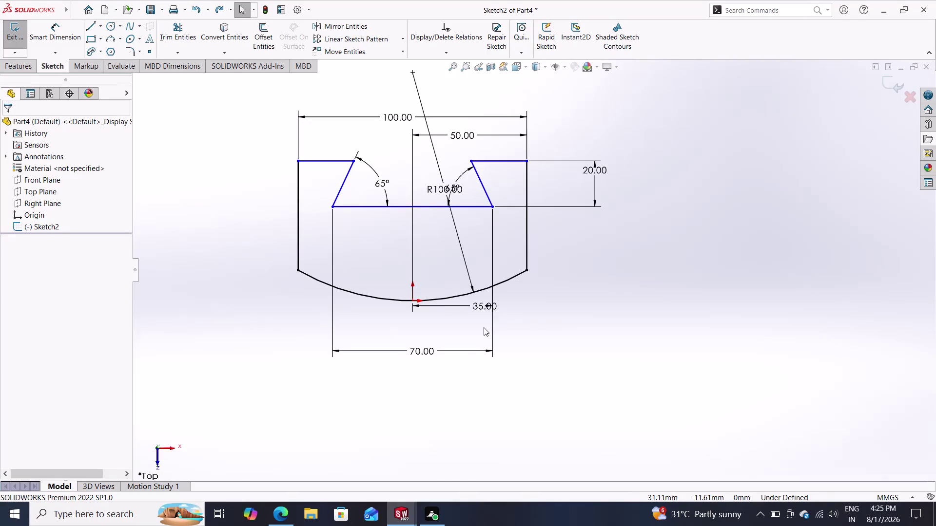
Delete the right and left vertical side lines of the profile.
key(Escape)
key(Escape)
click(528, 226)
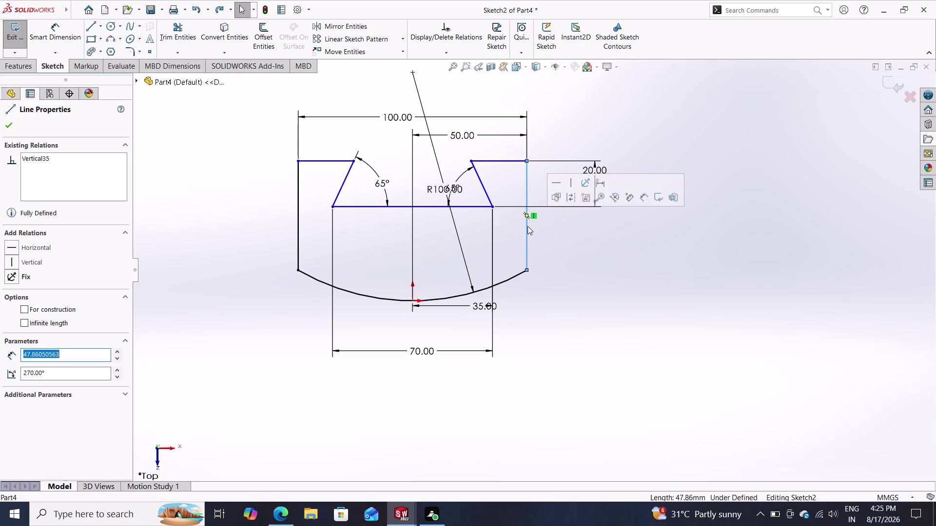
key(Delete)
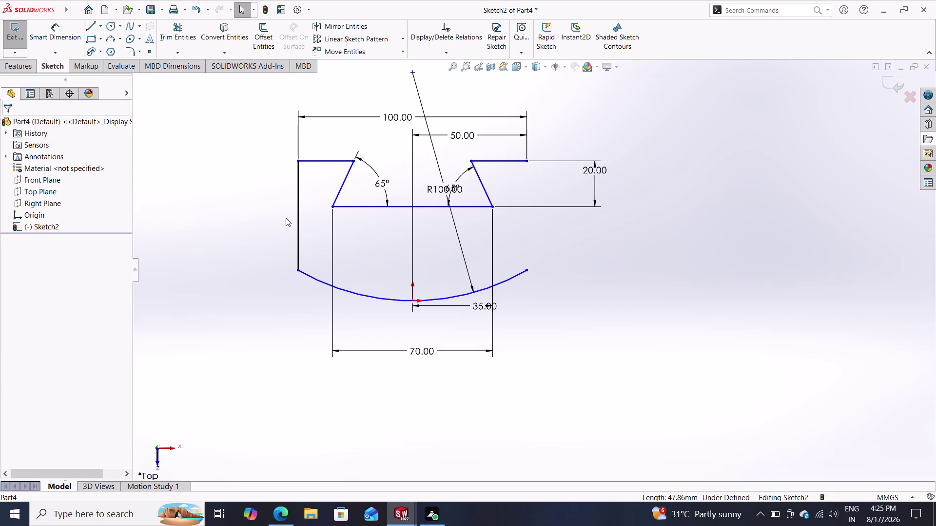
click(297, 224)
key(Delete)
Draw a new shorter vertical left wall down from the top-left corner.
click(92, 26)
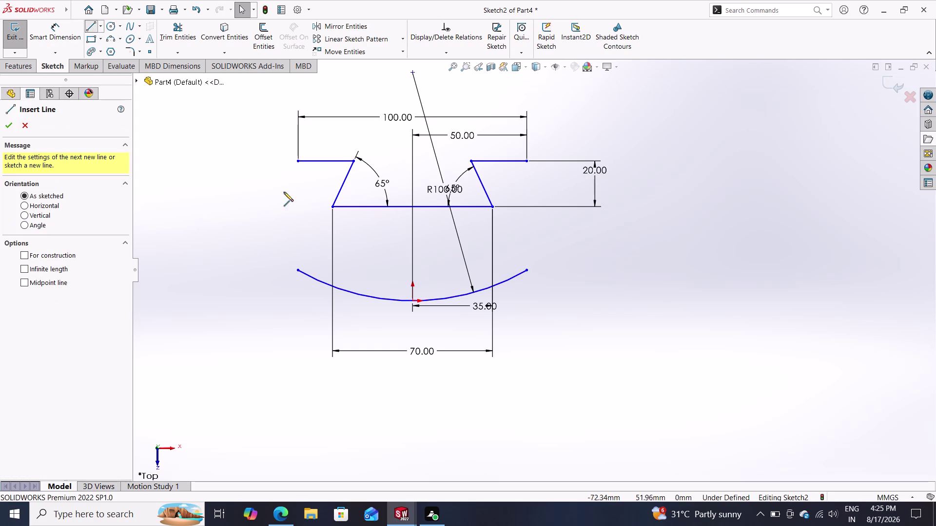
click(298, 162)
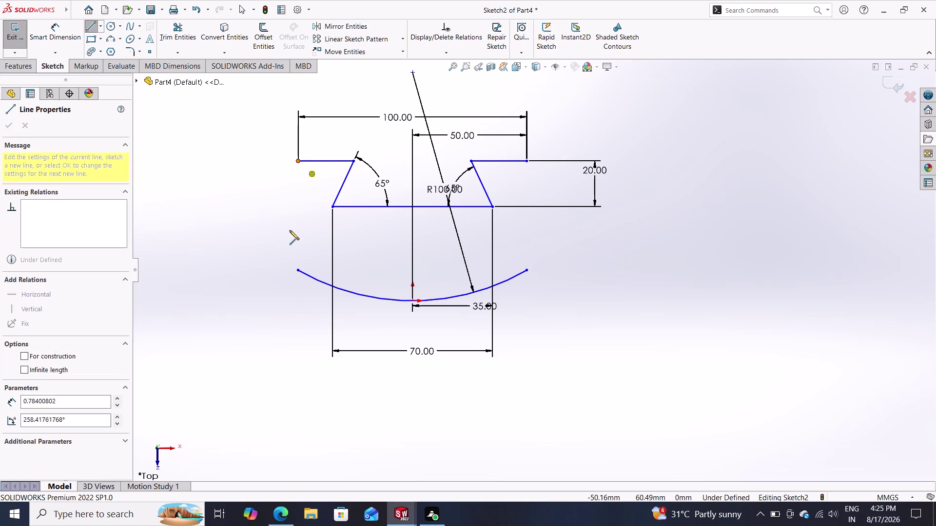
click(297, 233)
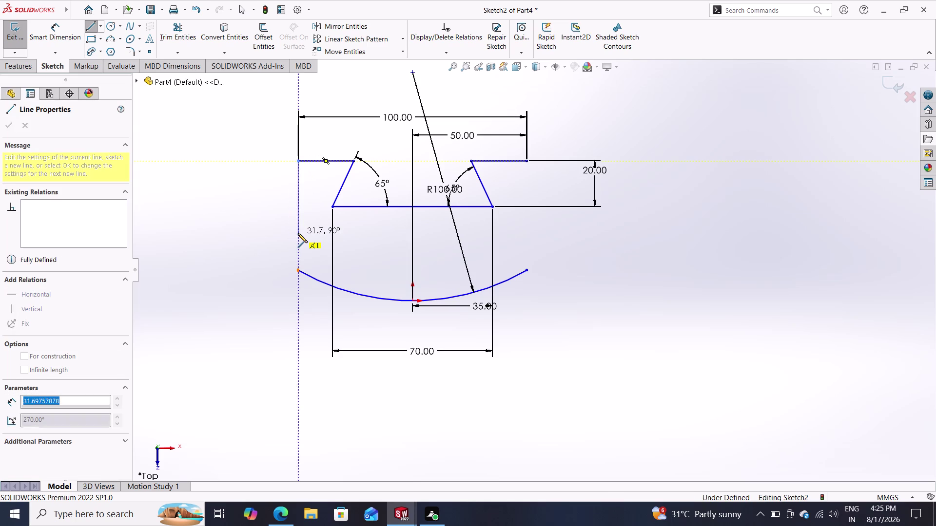
double_click(263, 247)
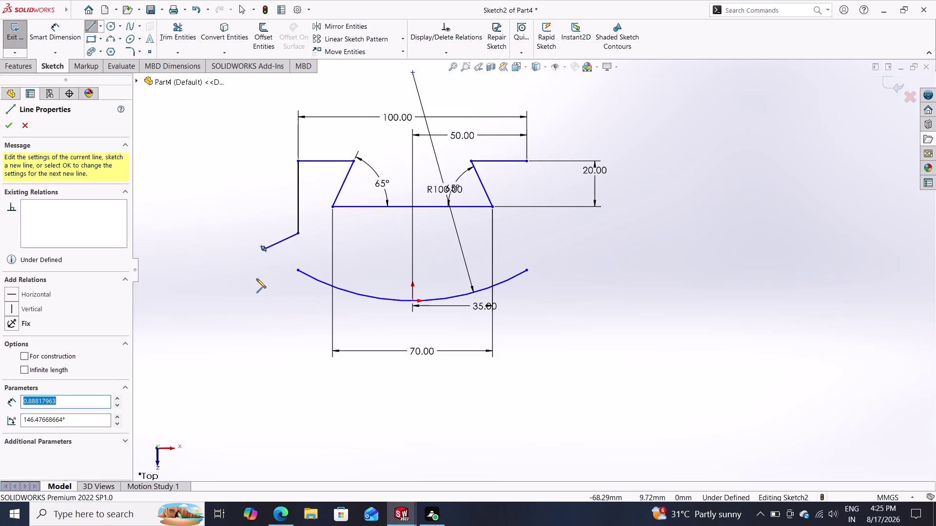
key(Escape)
click(278, 243)
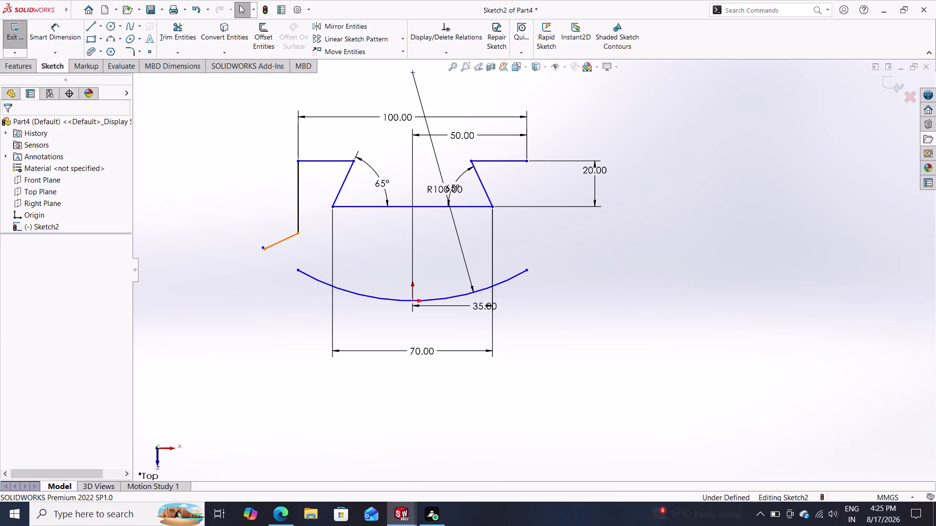
key(Delete)
scroll(down, 3)
scroll(down, 3)
scroll(down, 3)
scroll(up, 3)
scroll(down, 3)
click(364, 256)
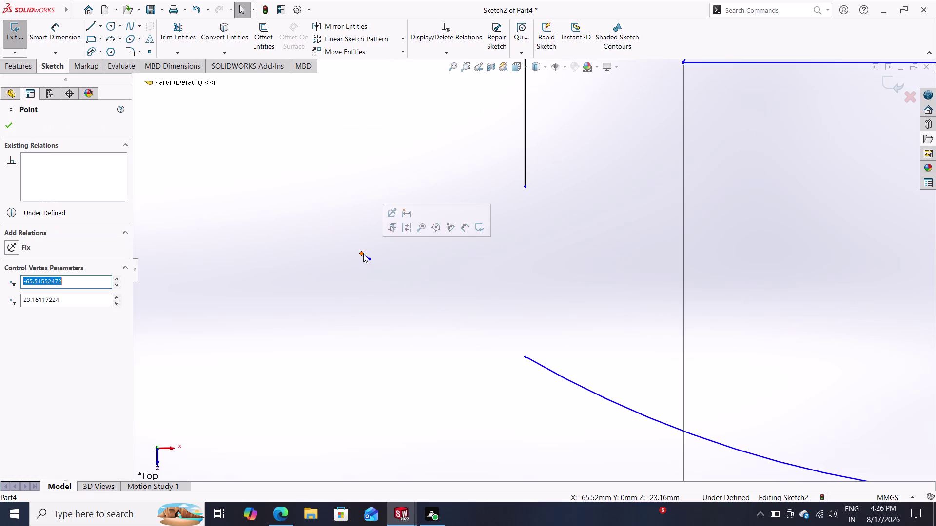
Zoom in, delete the short angled stray segment below the left wall, then zoom back out.
key(Delete)
click(546, 262)
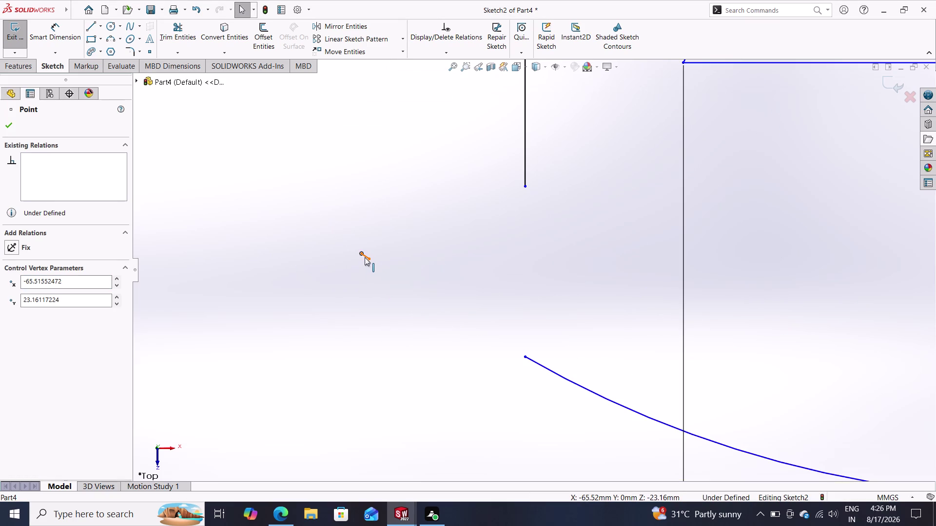
scroll(down, 3)
click(407, 259)
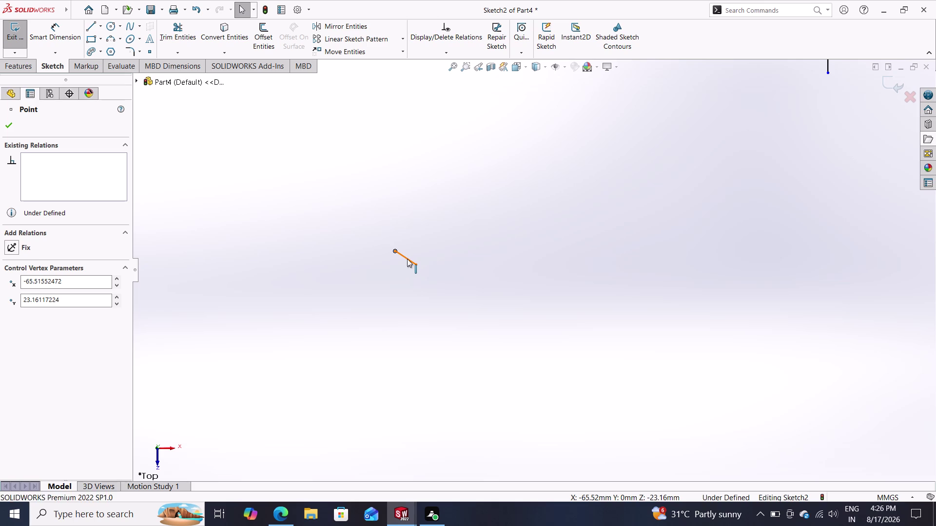
key(Delete)
scroll(up, 3)
scroll(up, 3)
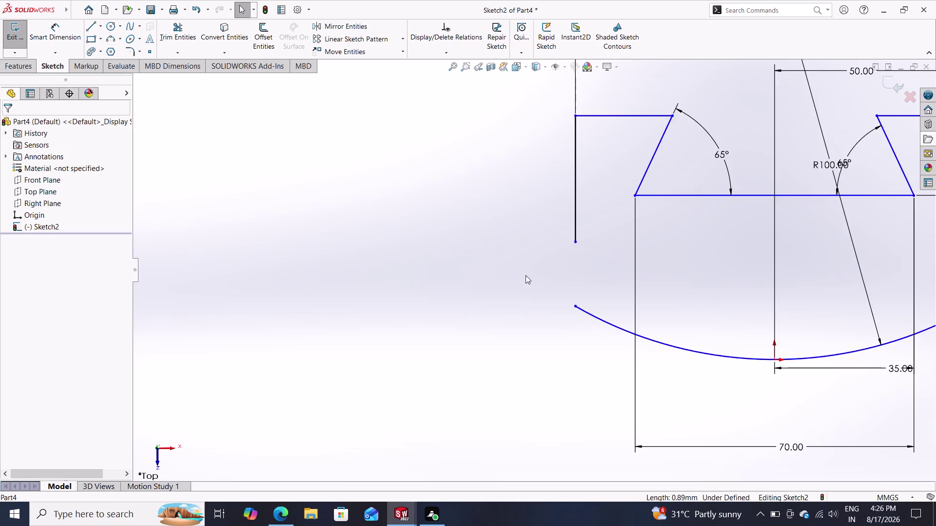
scroll(up, 3)
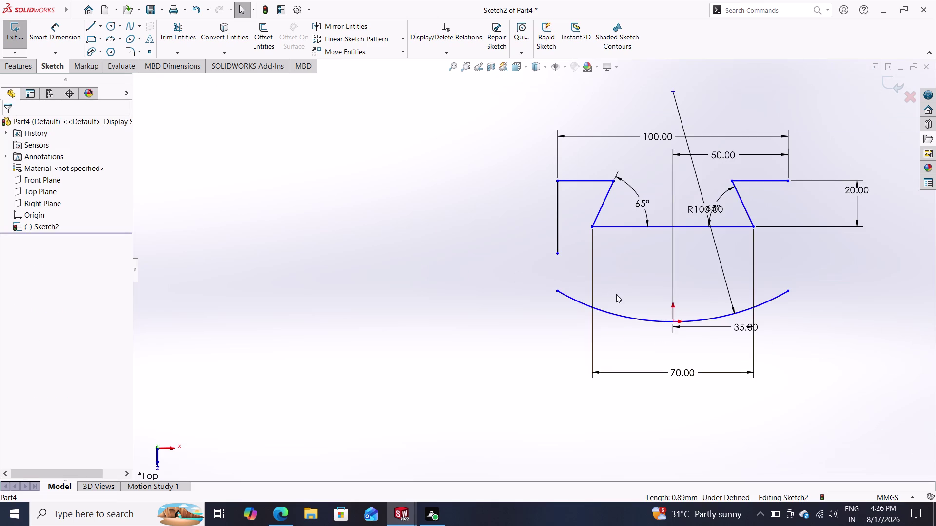
scroll(up, 3)
scroll(up, 3)
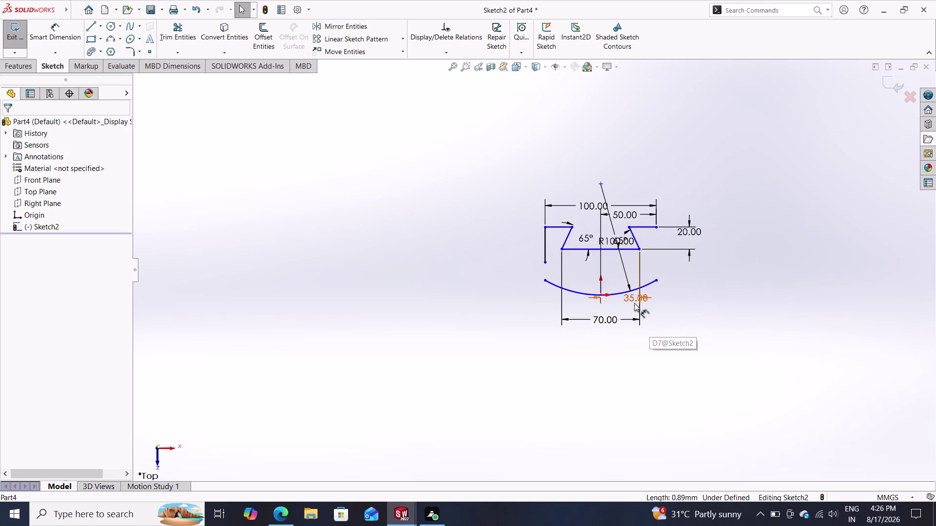
scroll(down, 3)
scroll(up, 3)
scroll(down, 3)
scroll(down, 3)
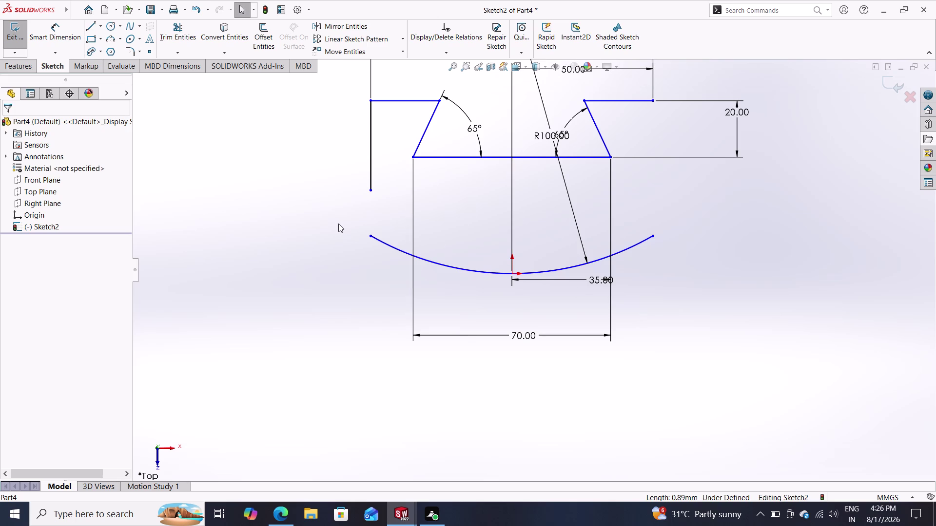
Delete the newly drawn short left wall line.
click(89, 25)
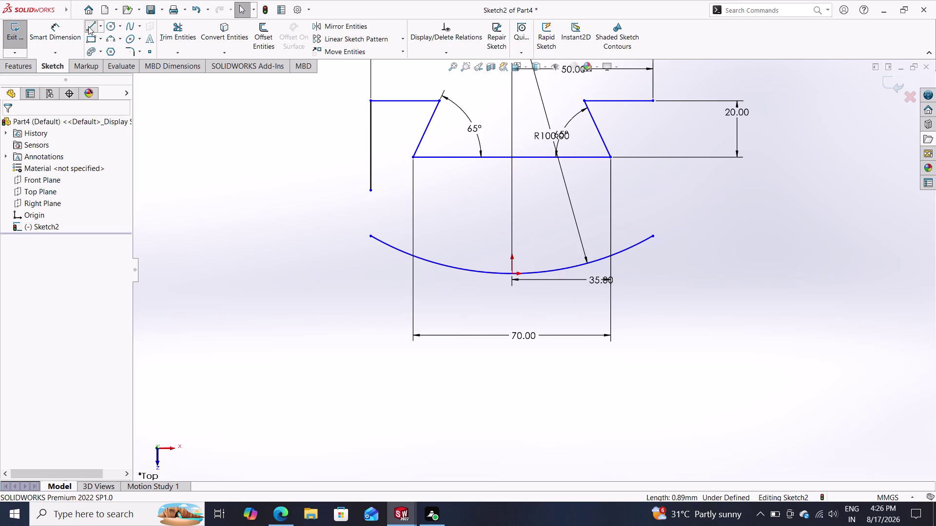
click(608, 156)
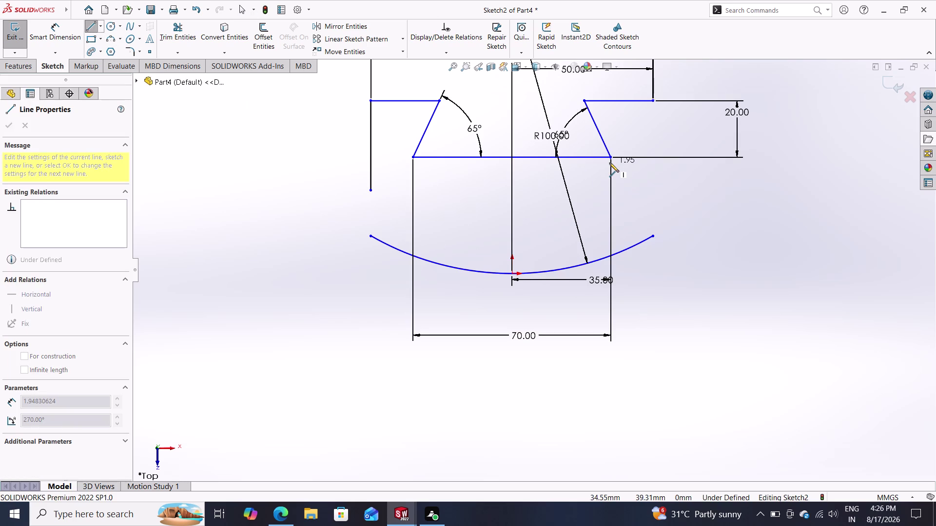
key(Escape)
key(Escape)
click(374, 144)
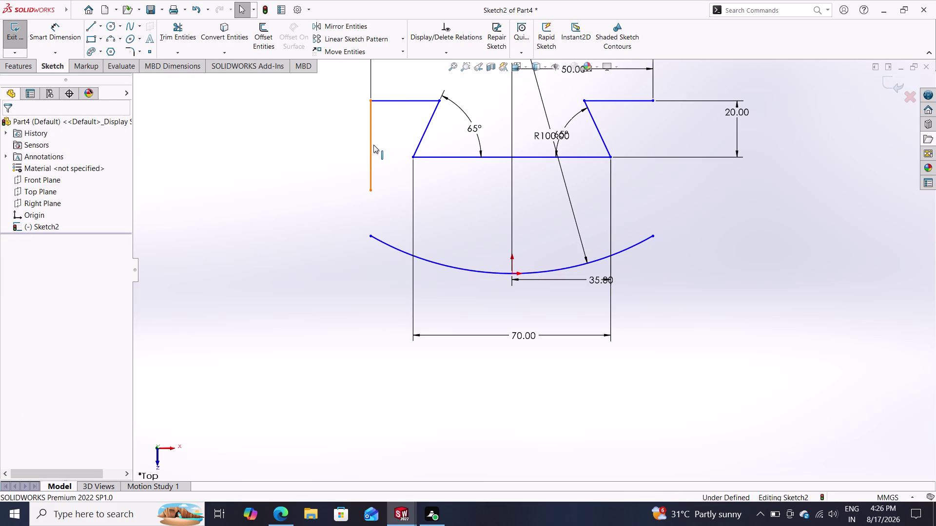
key(Delete)
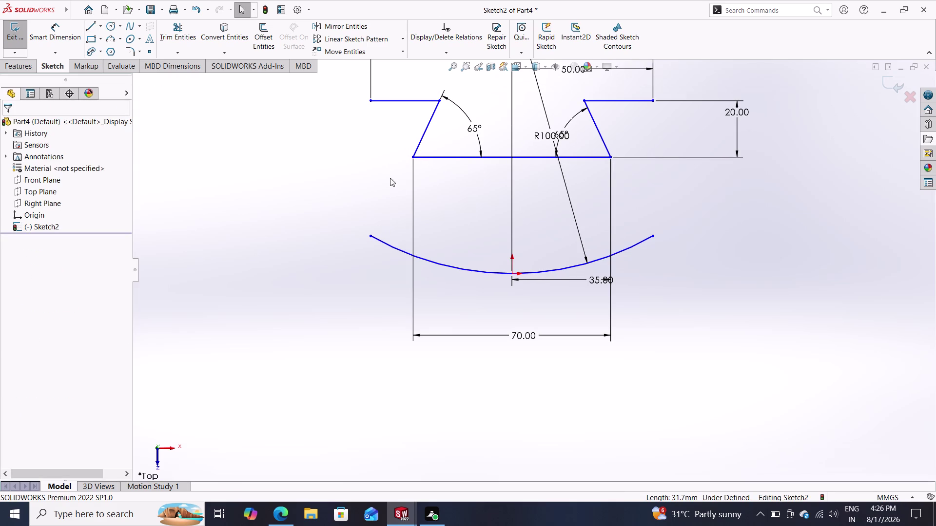
Drag the arc's left end to the slot corner, then delete the R100 arc and its dimensions.
drag(368, 235, 403, 197)
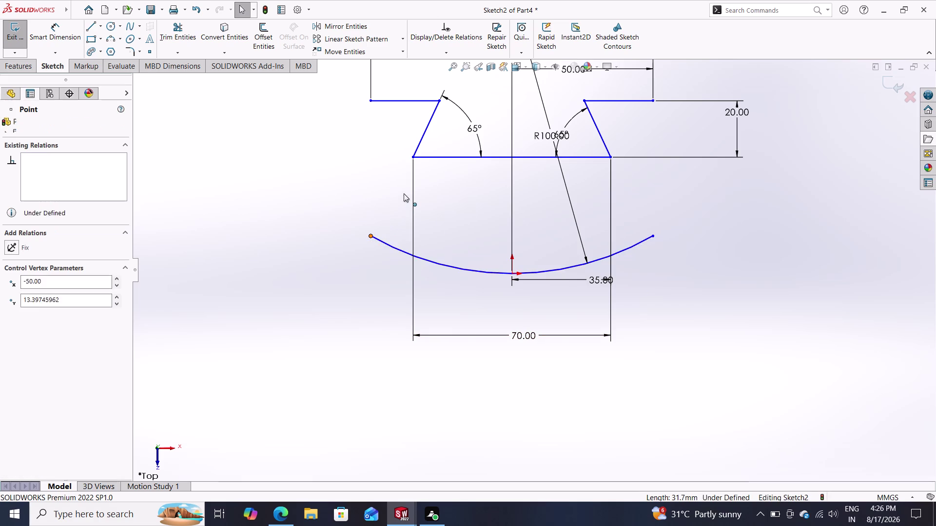
drag(402, 197, 412, 159)
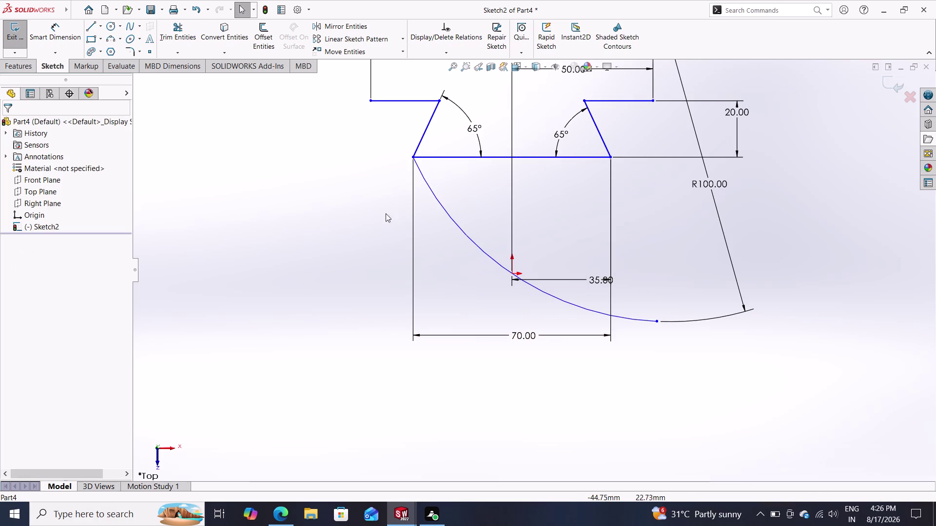
key(Escape)
key(Escape)
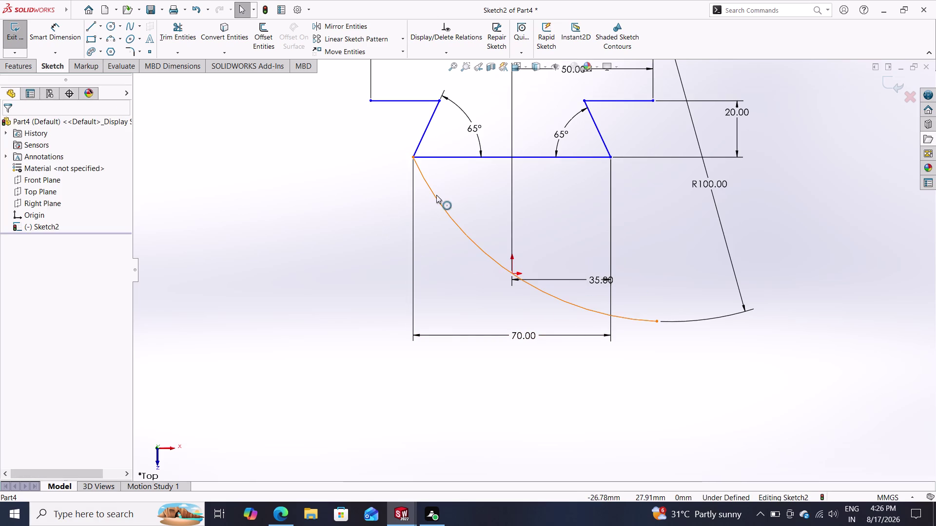
click(436, 195)
key(Delete)
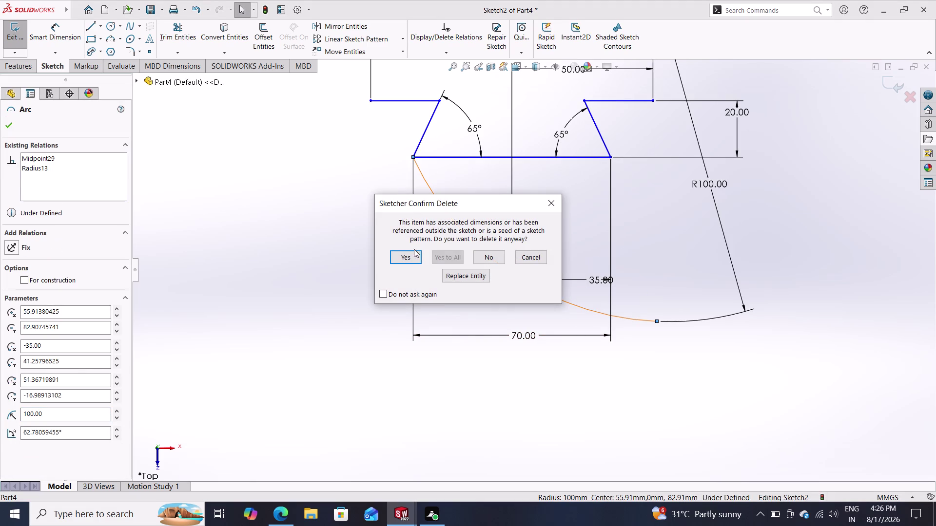
click(408, 256)
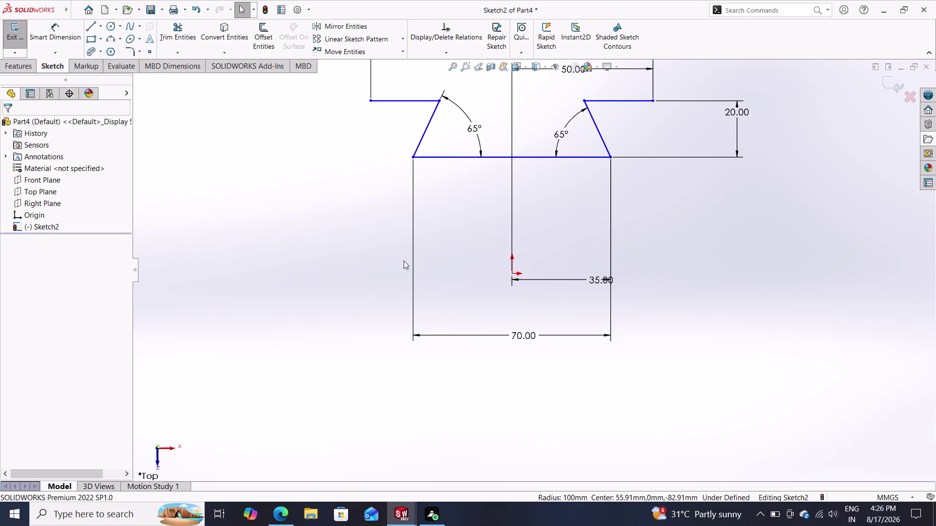
click(109, 43)
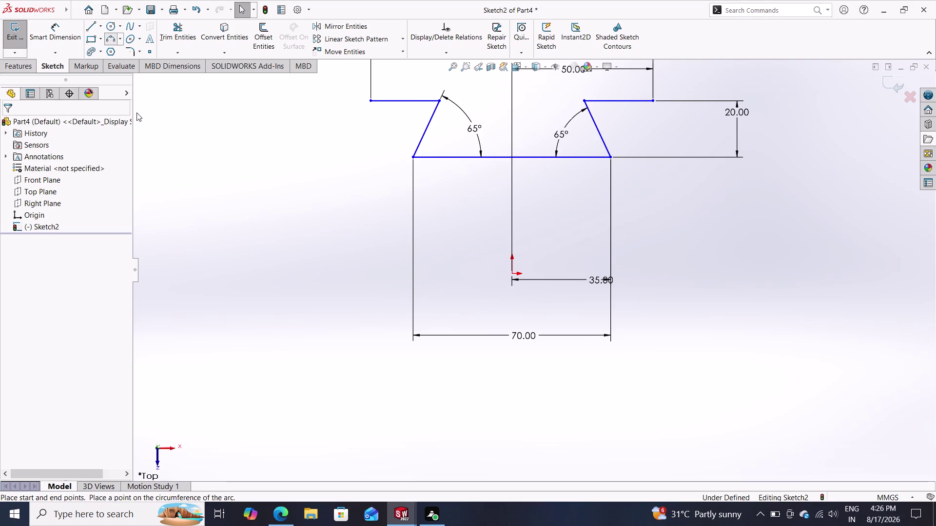
Draw a three-point arc between the slot's bottom-left and bottom-right corners.
click(414, 158)
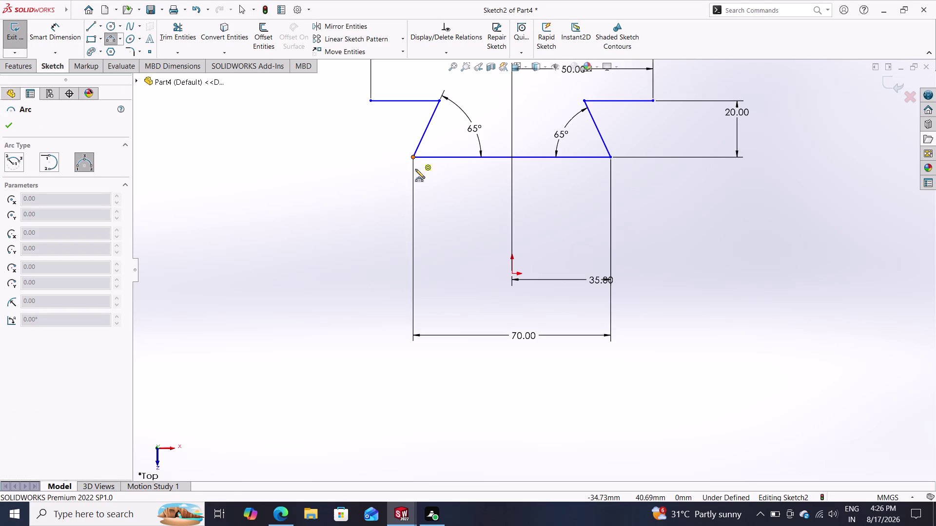
click(610, 158)
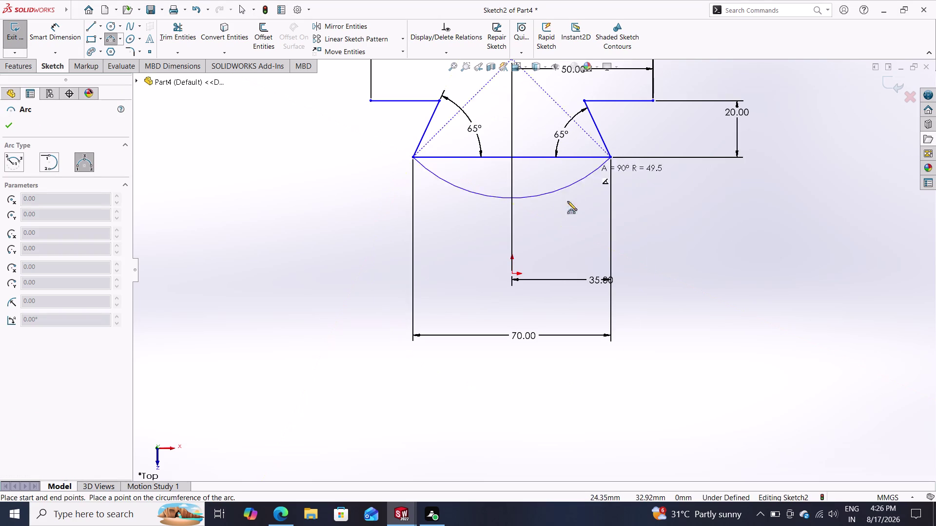
click(542, 252)
key(Escape)
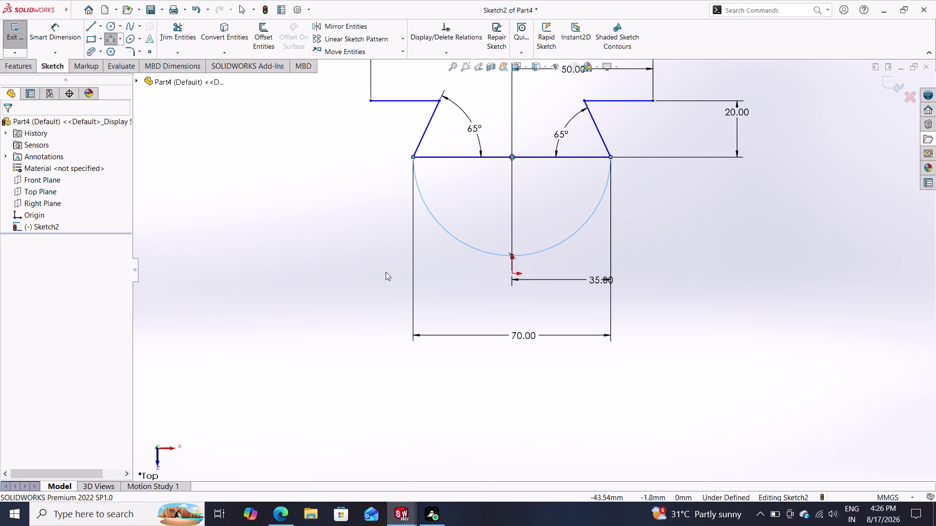
click(61, 28)
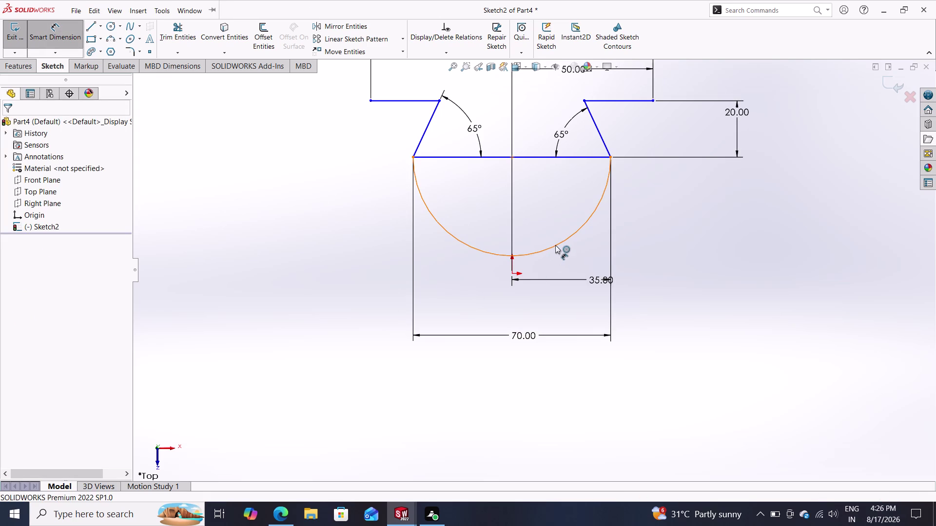
Dimension the new arc's radius to 100 mm.
double_click(555, 245)
double_click(524, 197)
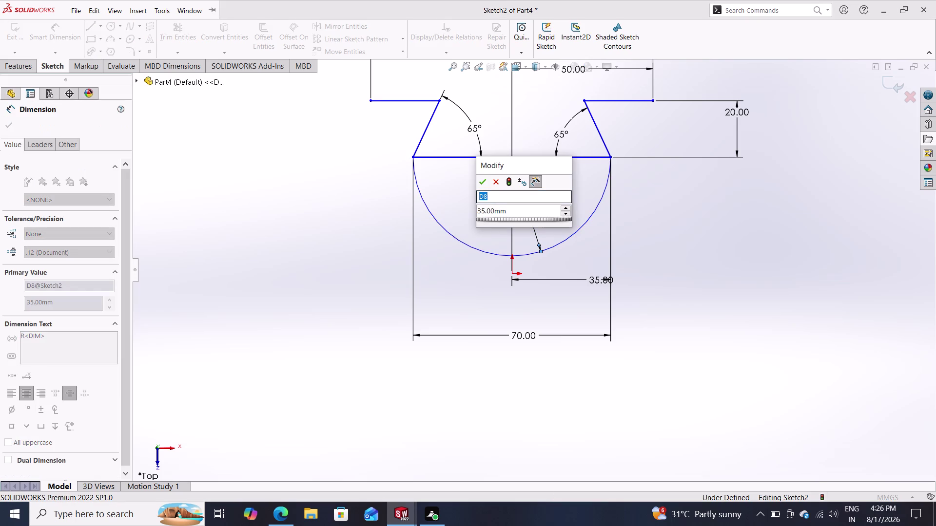
text(1)
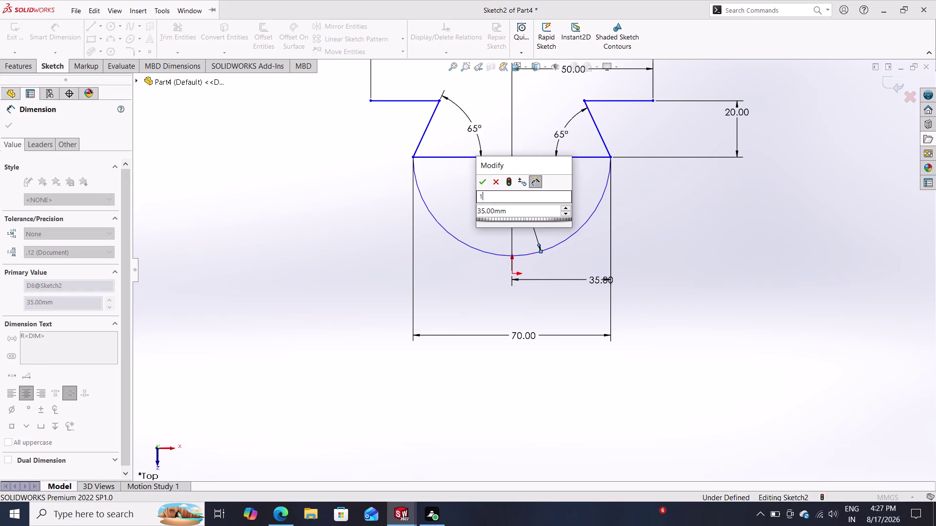
text(00)
key(Return)
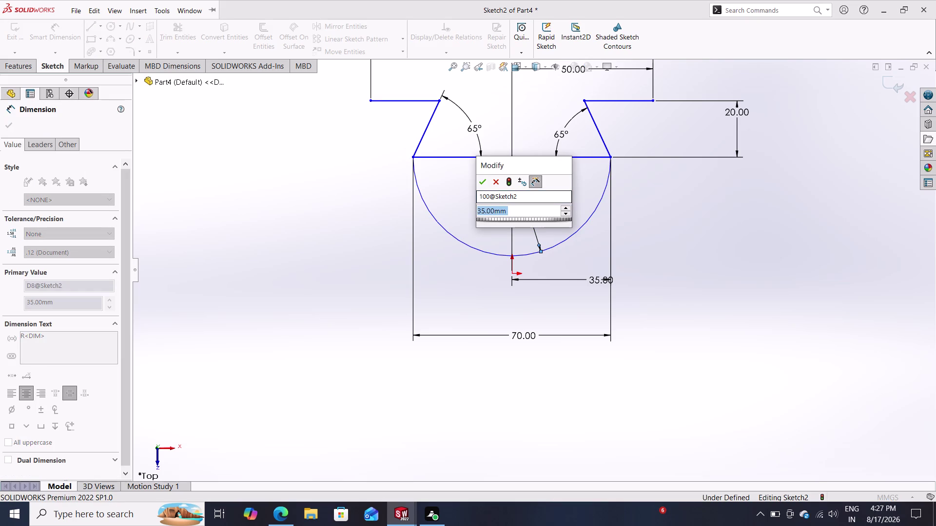
text(100)
key(Return)
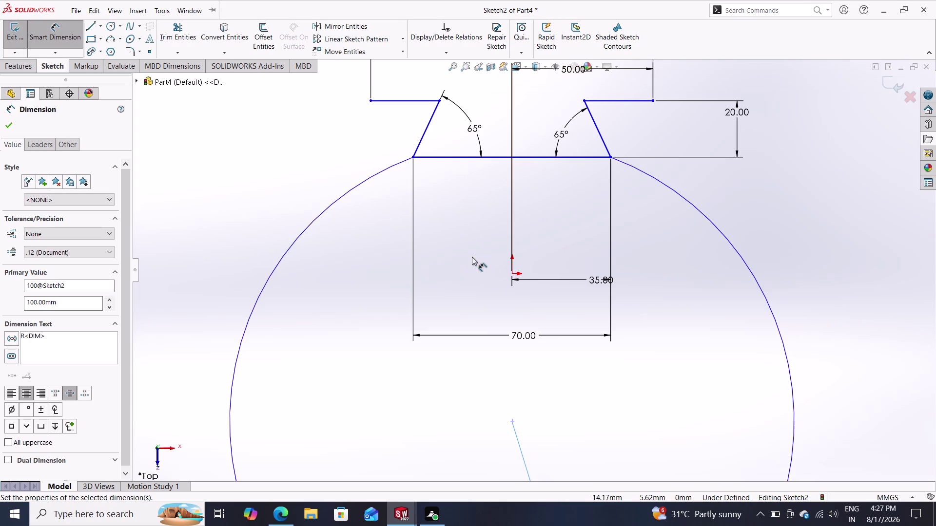
Zoom out to view the profile and exit the dimensioning command.
scroll(down, 3)
scroll(up, 3)
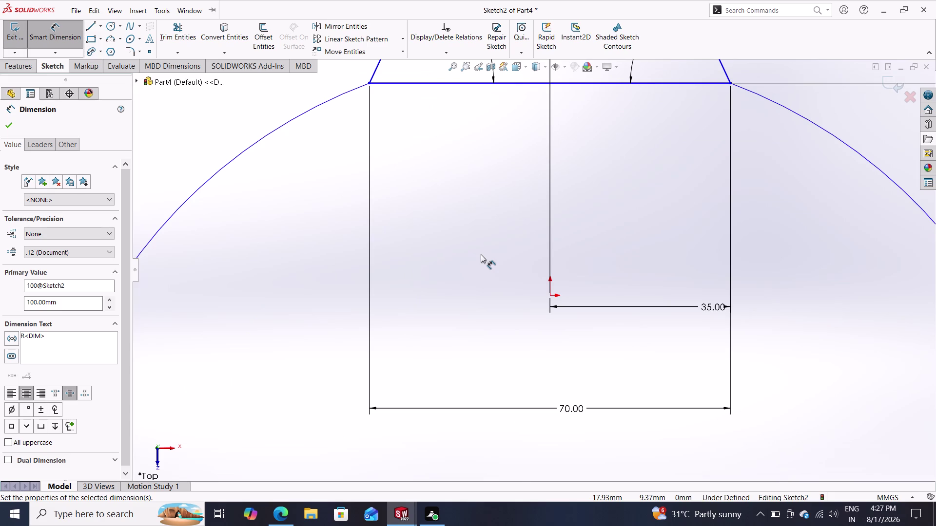
scroll(up, 3)
scroll(down, 3)
scroll(up, 3)
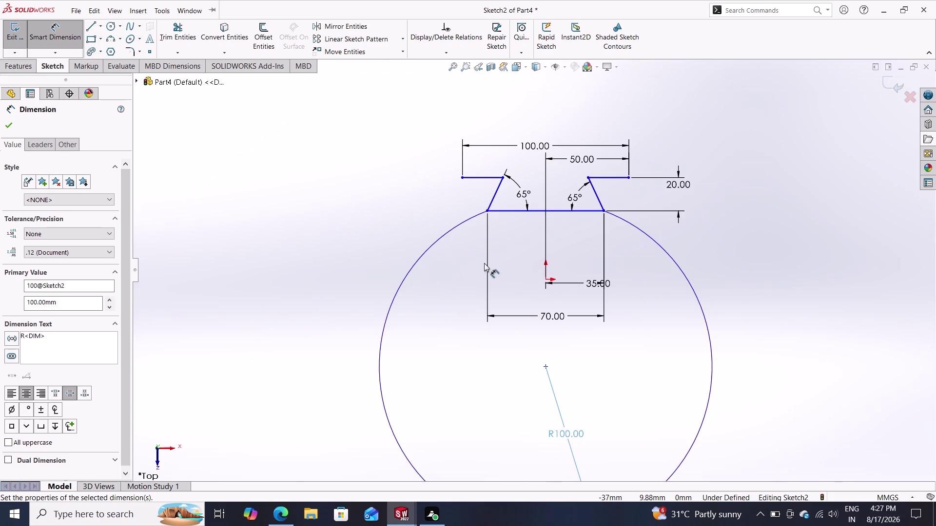
scroll(up, 3)
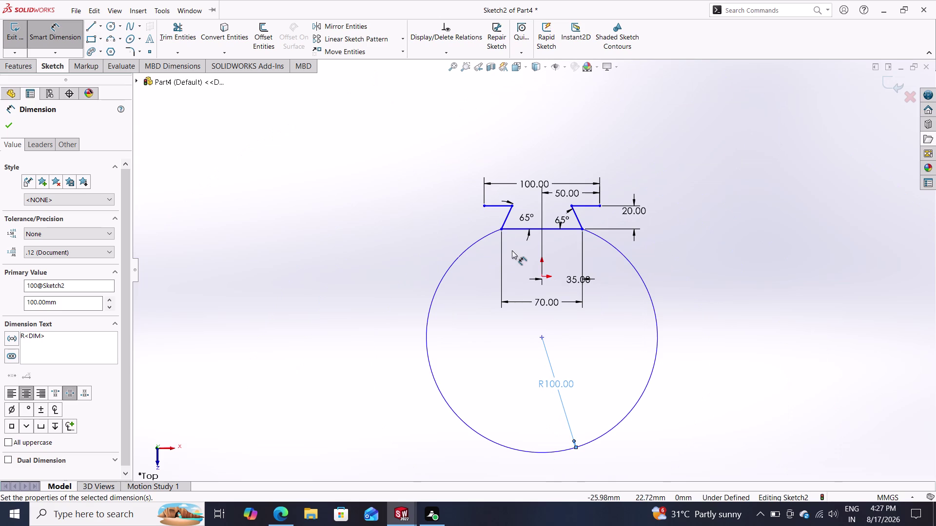
key(Escape)
key(Escape)
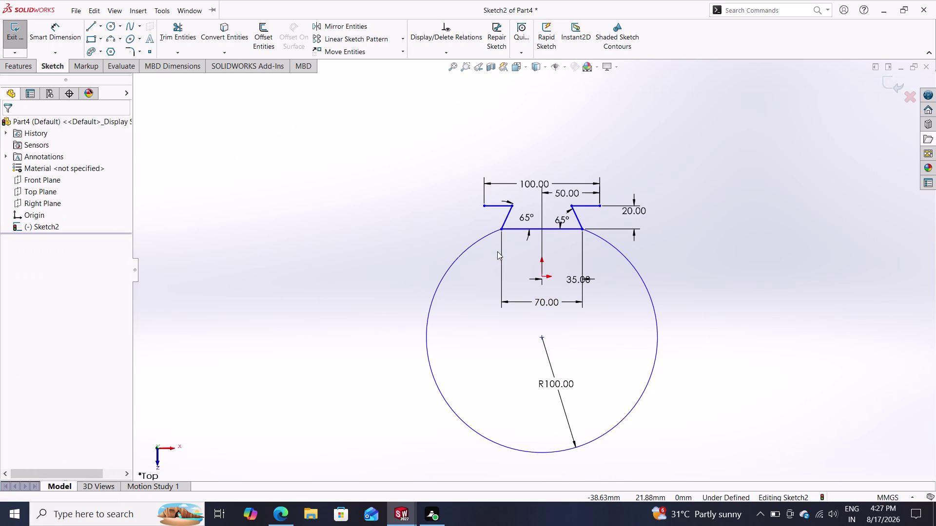
key(Escape)
key(Escape)
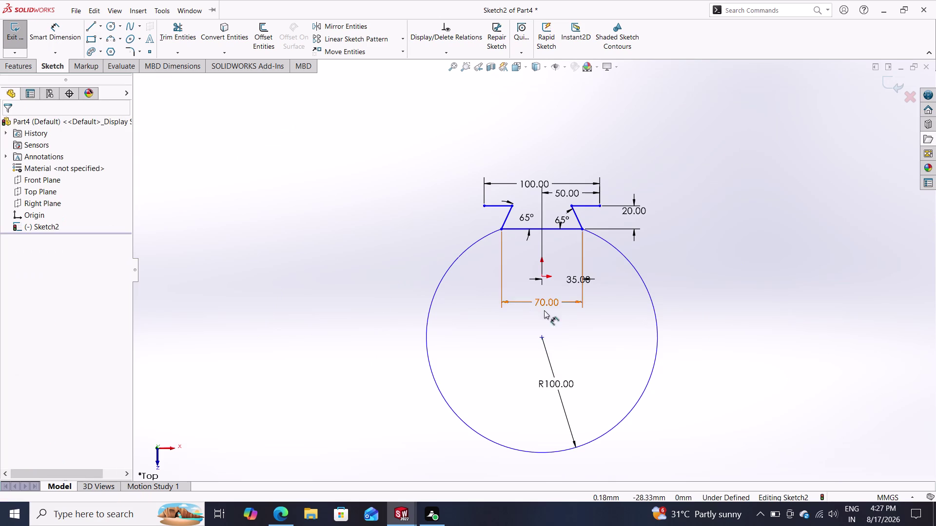
Delete the oversized R100 arc and confirm removing its radius dimension.
click(628, 259)
key(Delete)
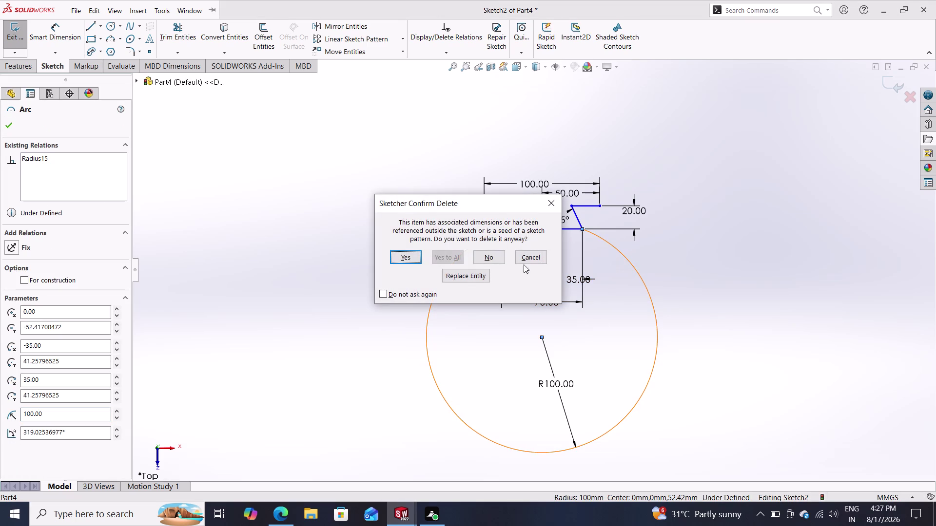
click(402, 257)
scroll(down, 3)
scroll(down, 3)
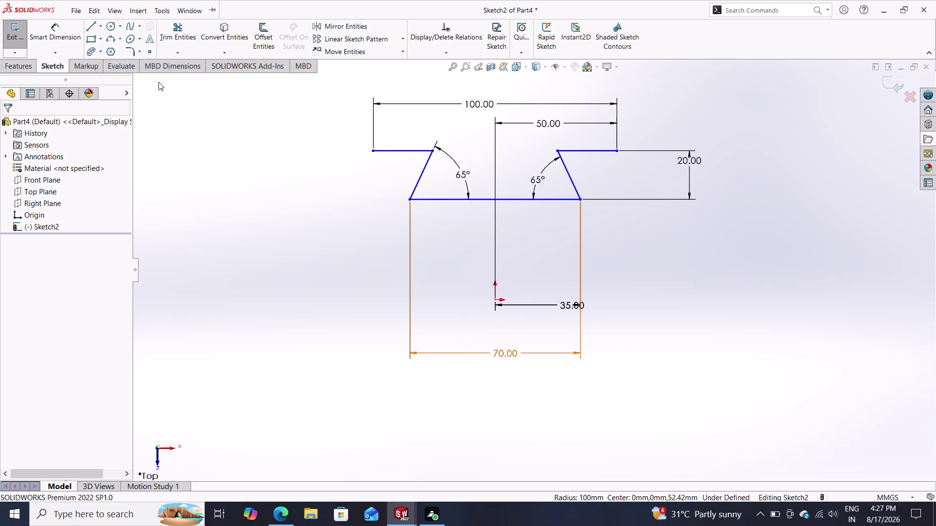
click(47, 66)
click(48, 65)
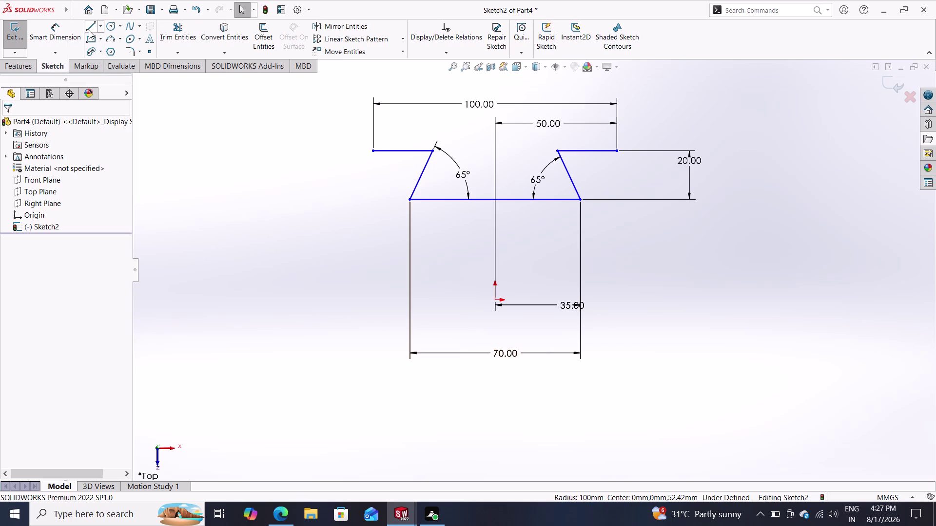
Draw 20 mm vertical lines down from the left and right outer top ends.
click(88, 30)
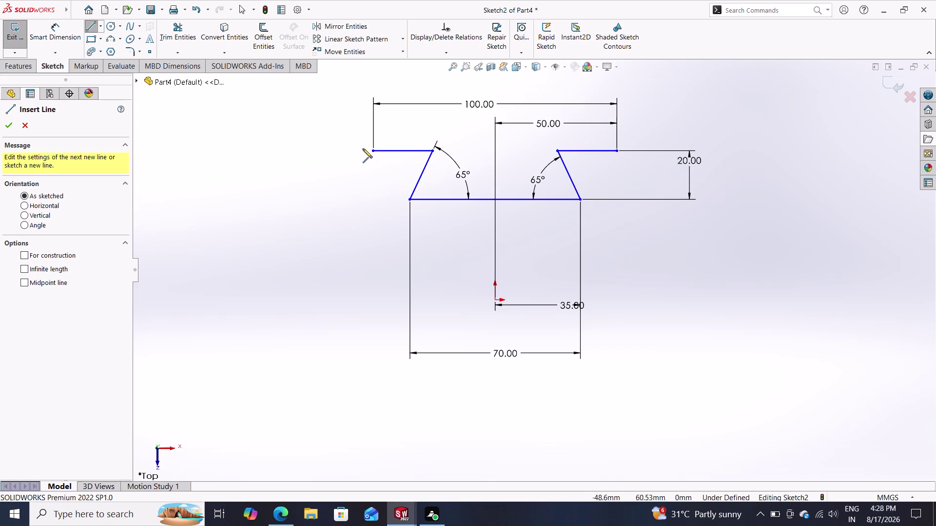
click(374, 151)
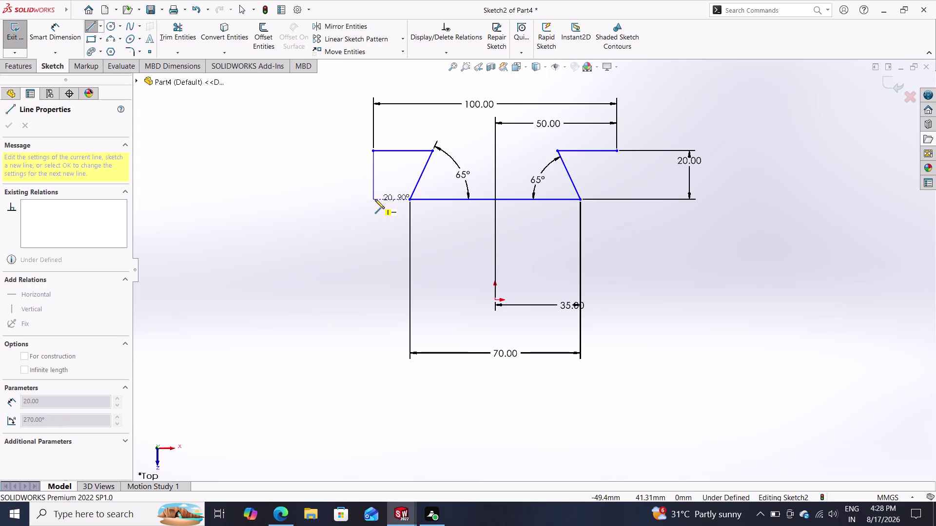
click(374, 200)
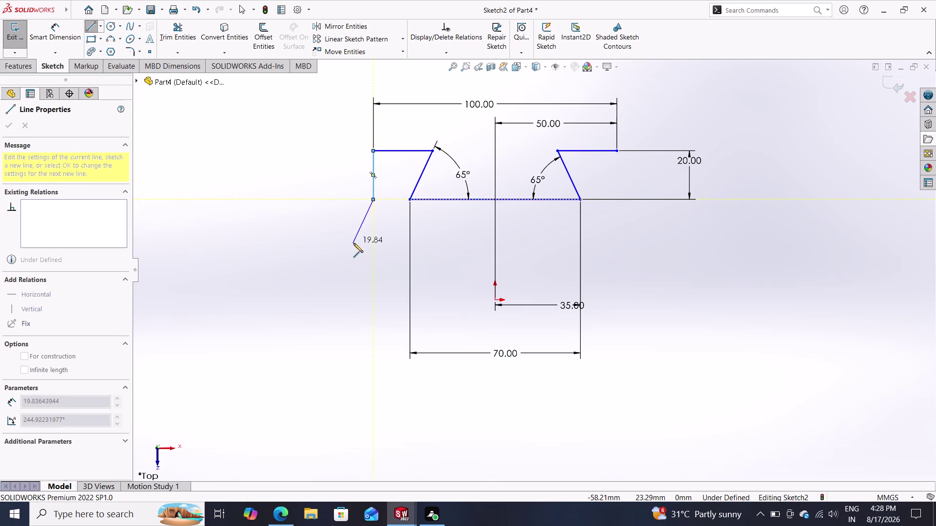
key(Escape)
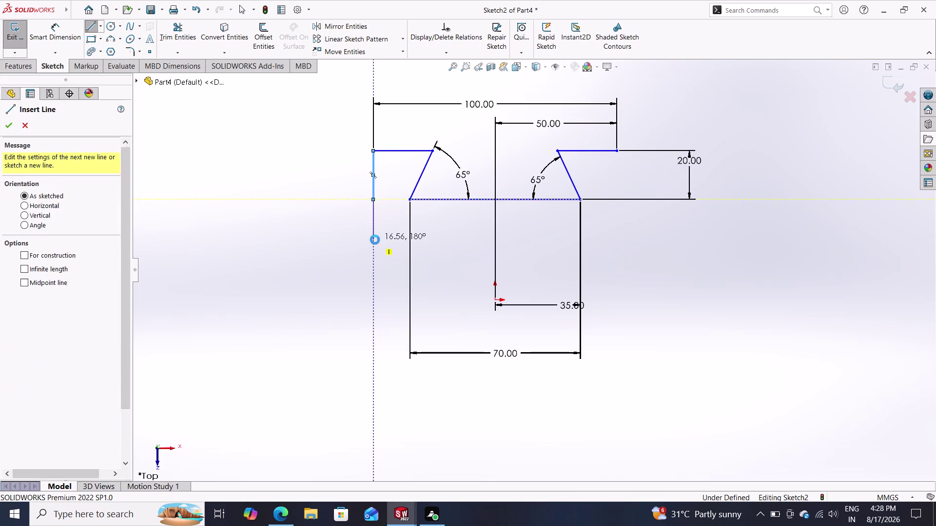
click(93, 26)
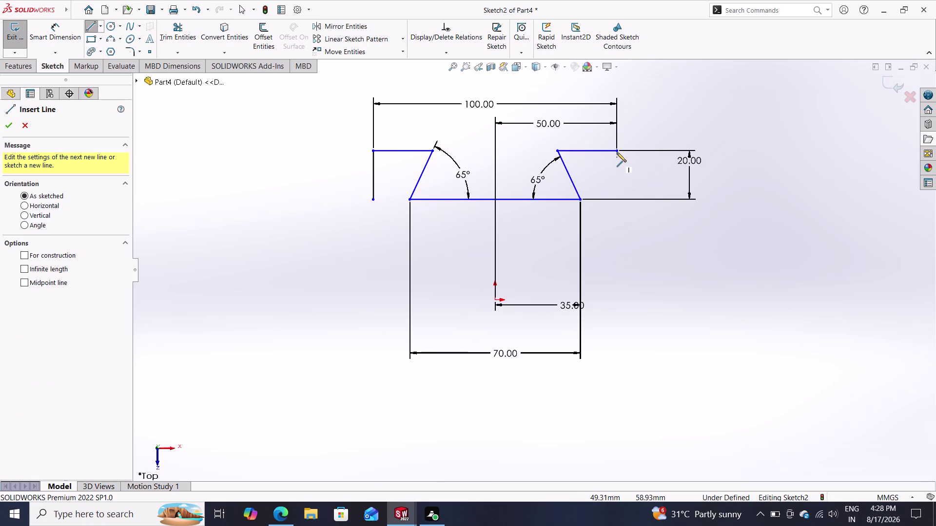
click(616, 153)
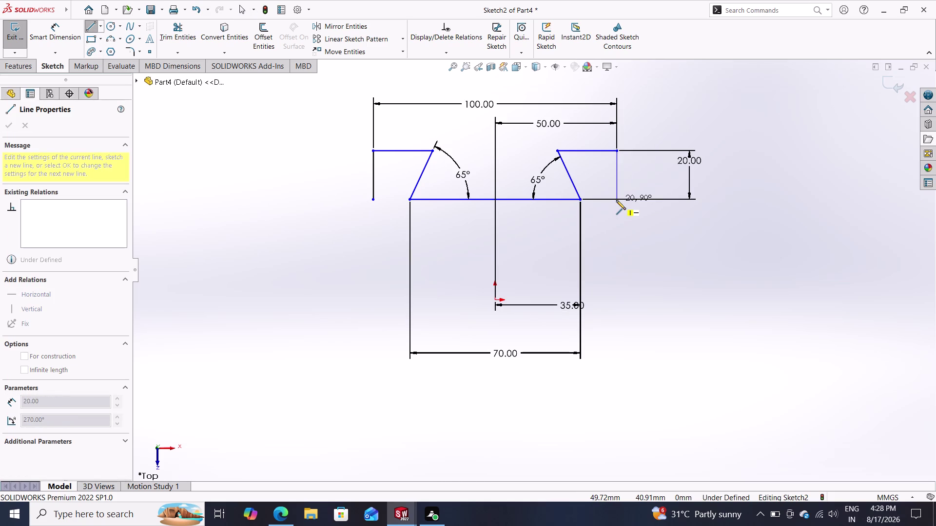
click(616, 200)
key(Escape)
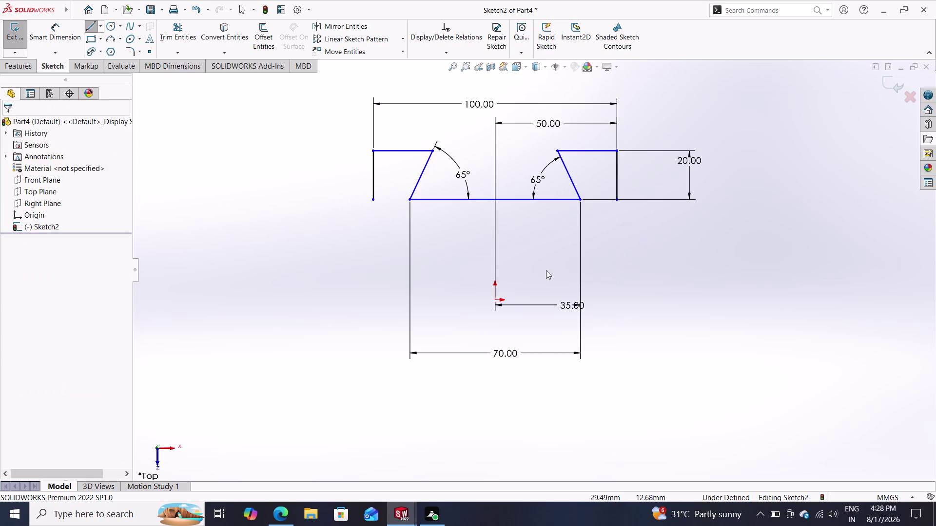
click(106, 39)
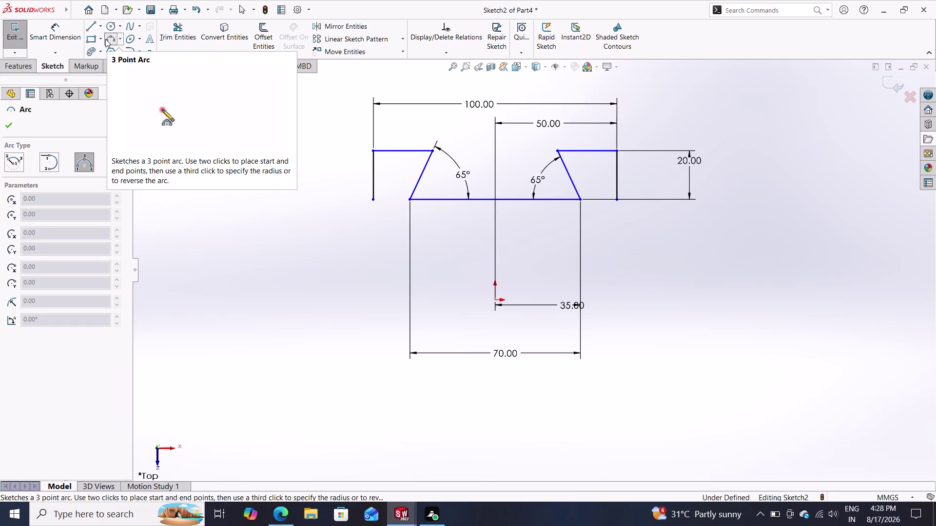
Draw a 100 mm radius three-point arc between the two bottom line ends.
click(373, 200)
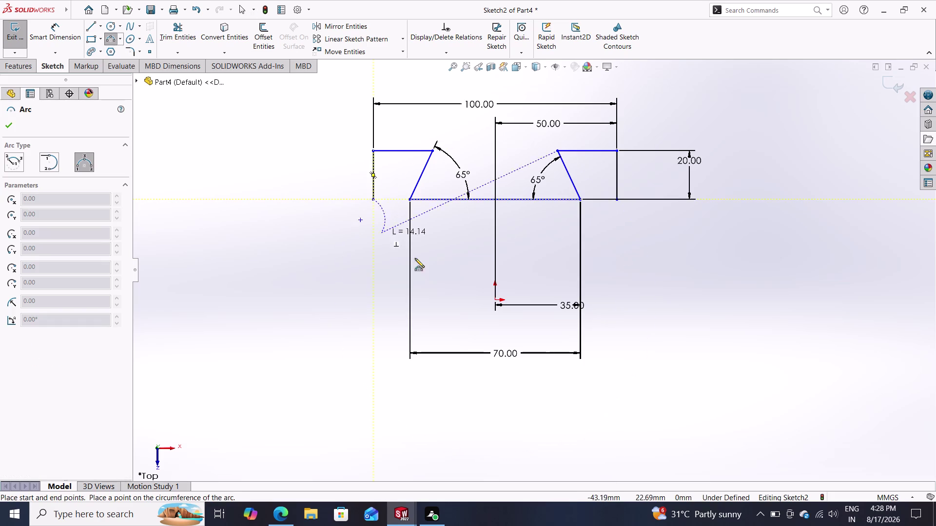
click(618, 199)
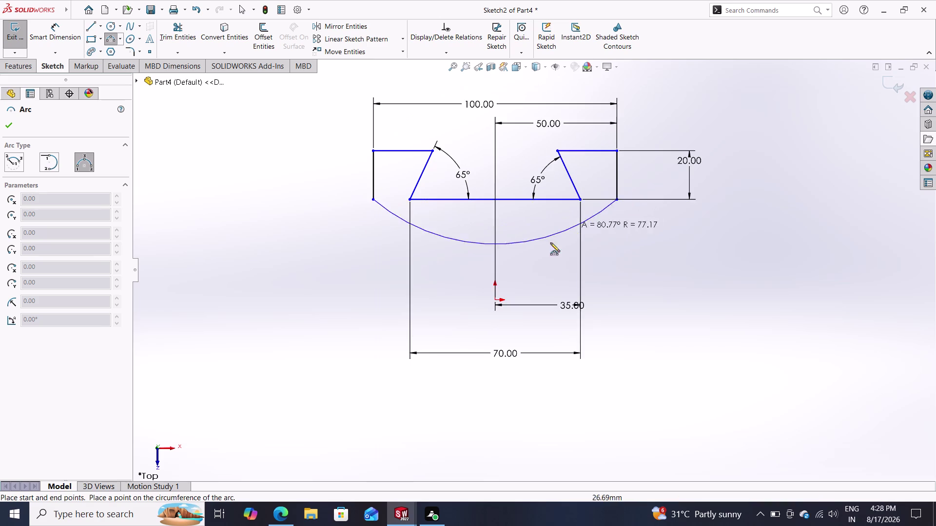
click(519, 280)
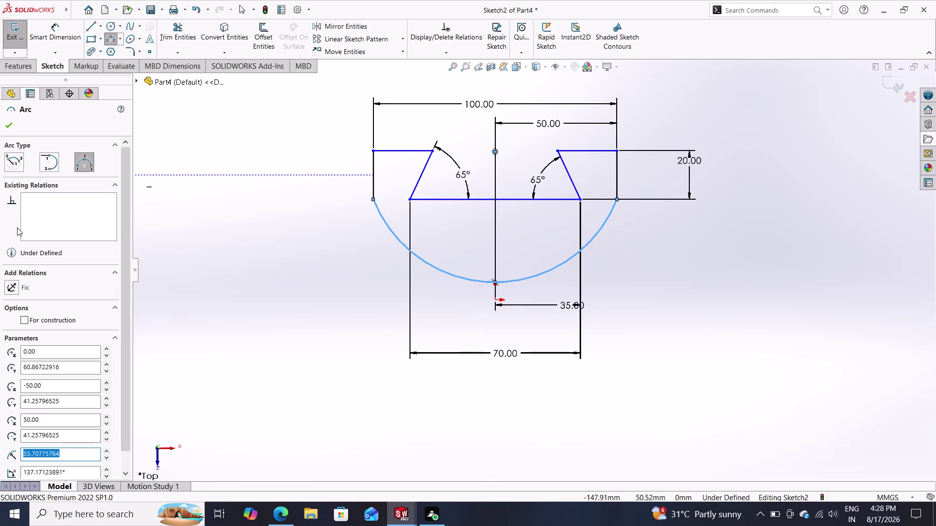
text(100)
key(Return)
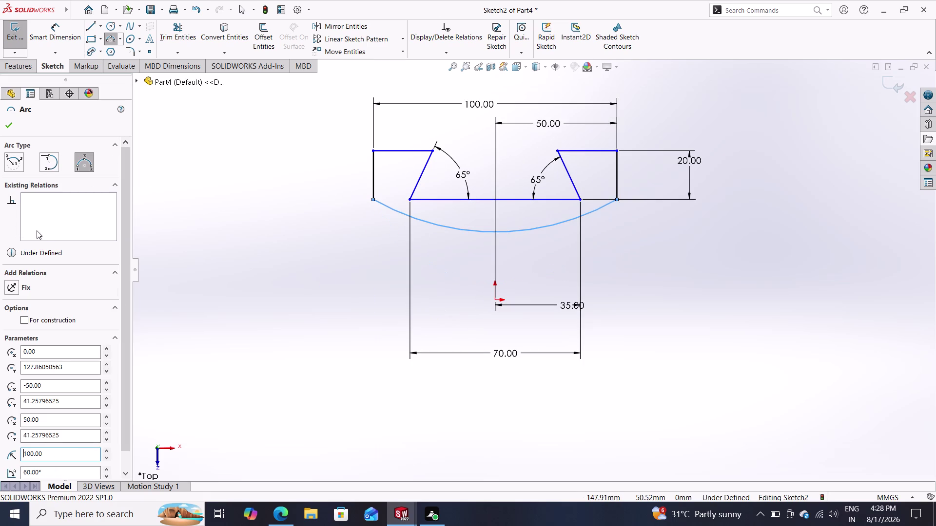
click(9, 122)
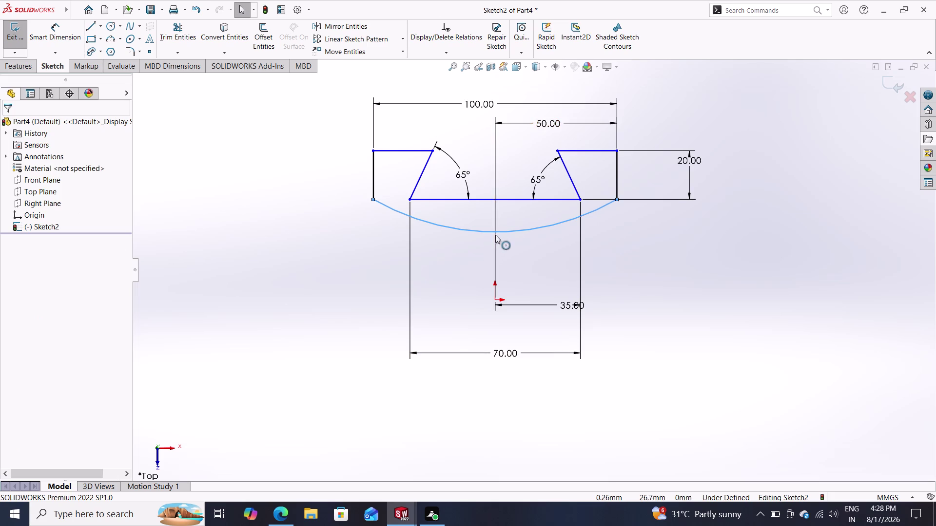
key(Escape)
key(Escape)
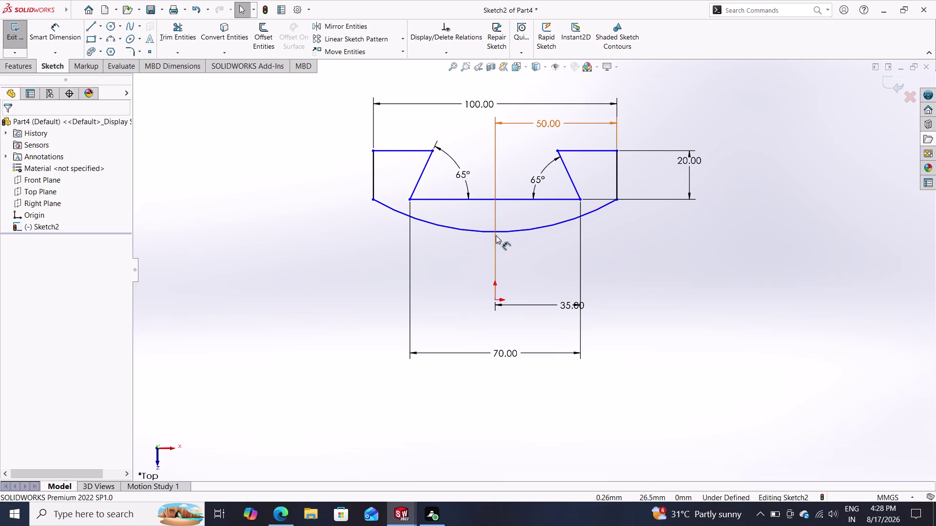
Make the arc's midpoint coincident with the origin.
click(493, 231)
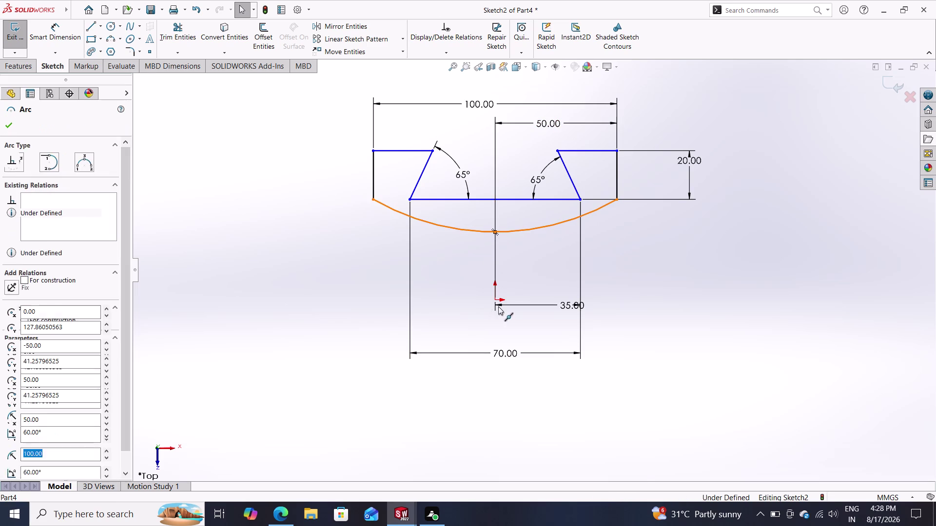
click(496, 299)
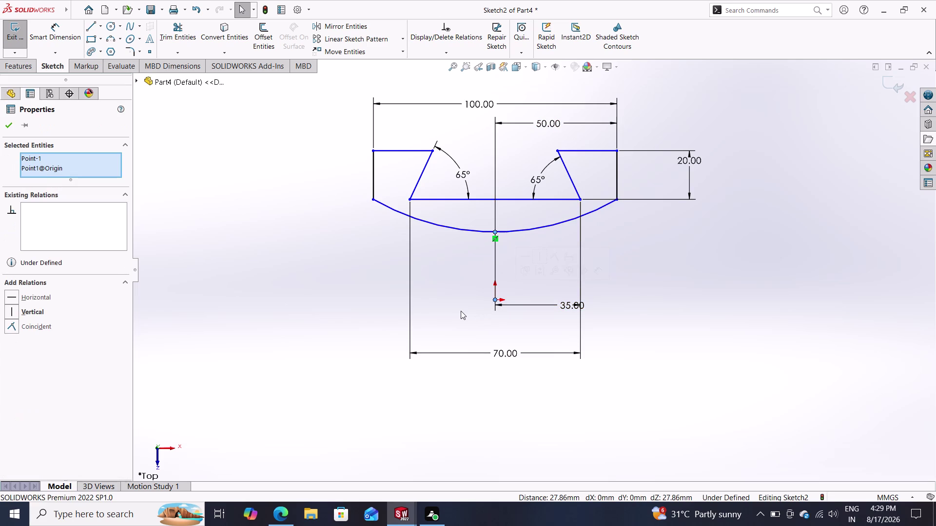
click(31, 327)
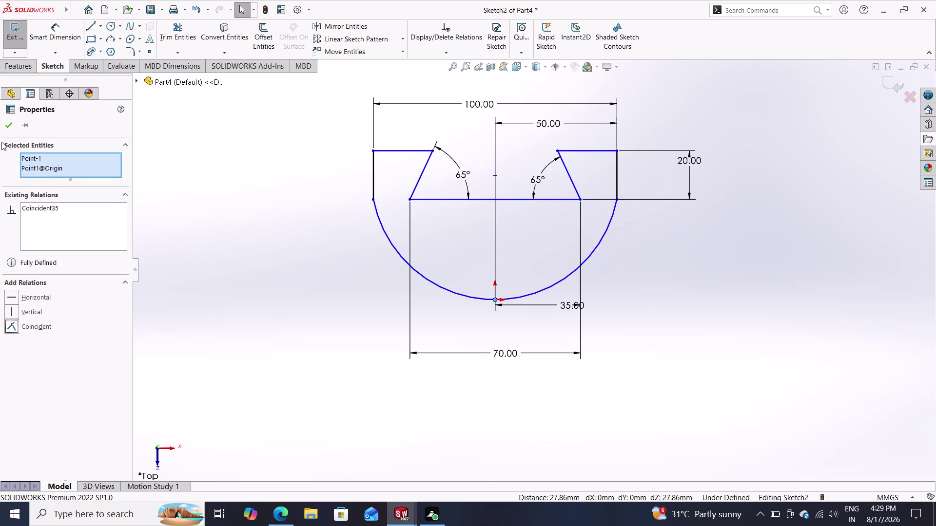
click(11, 126)
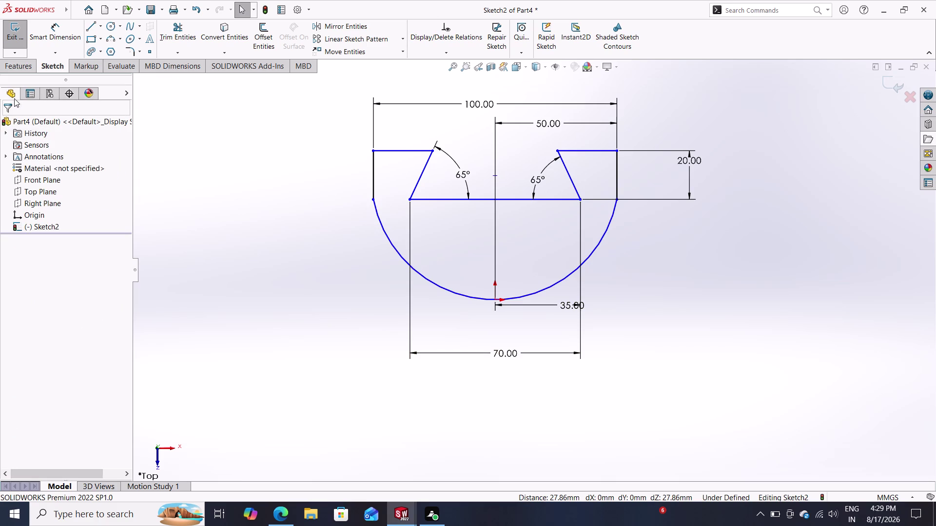
click(61, 29)
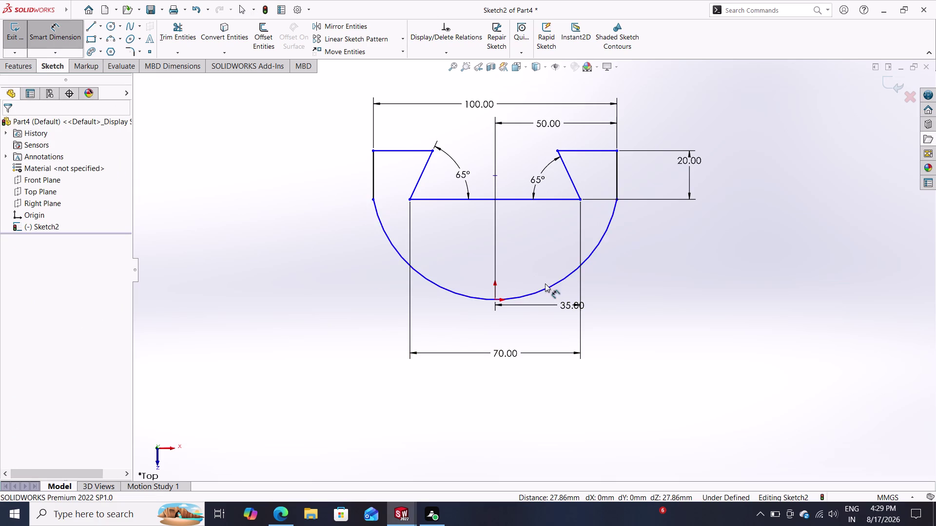
Change the bottom arc's radius dimension from R50.93 to 100 mm.
click(552, 286)
click(513, 234)
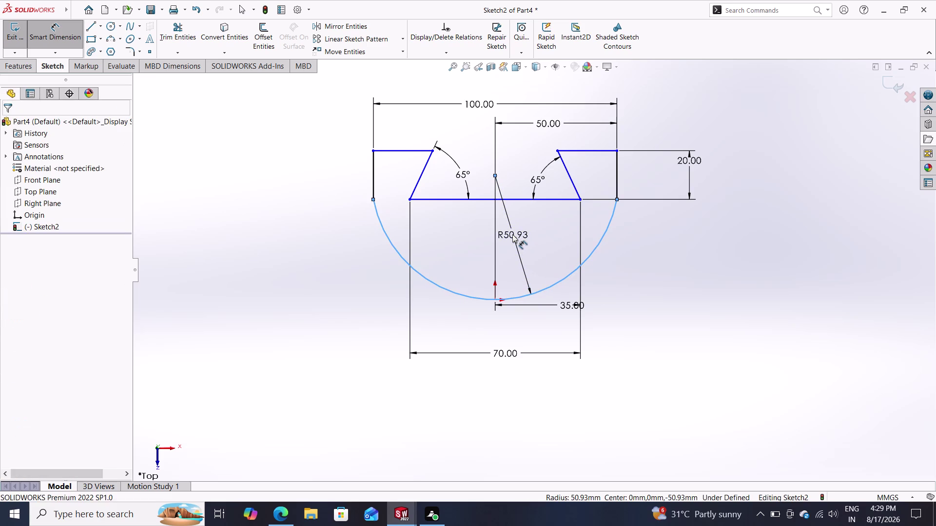
text(10)
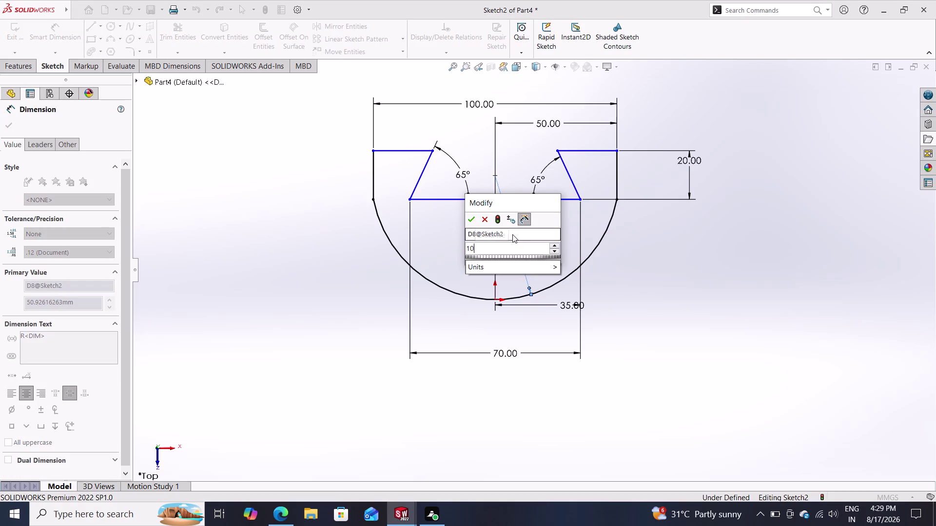
text(0)
key(Return)
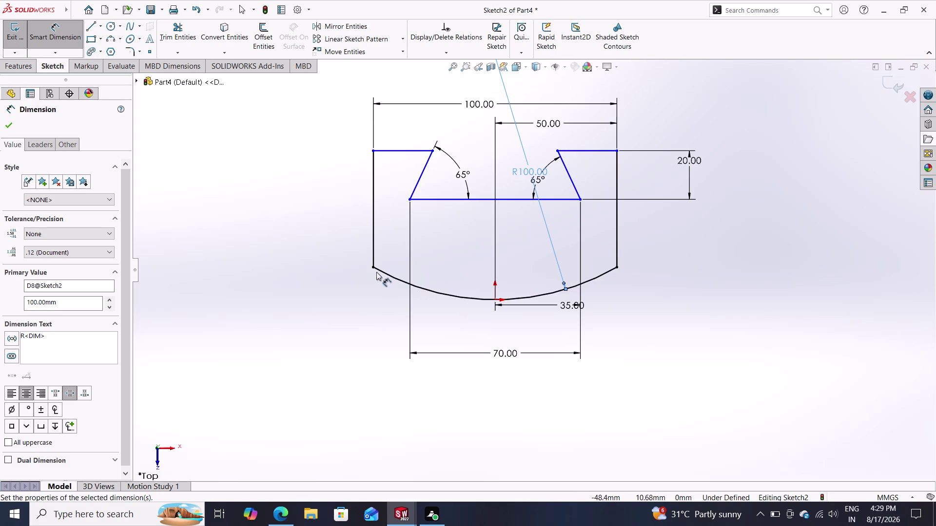
drag(371, 267, 385, 205)
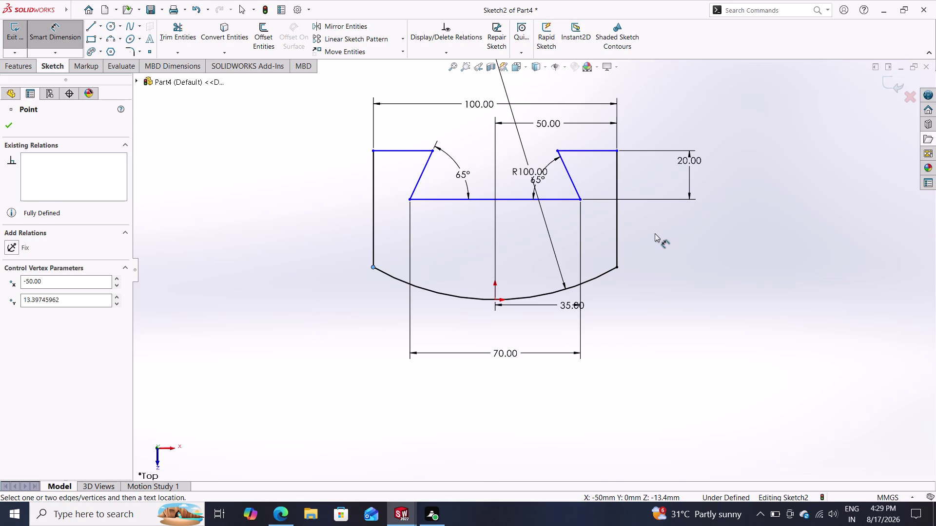
Try dragging the bottom arc's right endpoint, clearing the selection between attempts.
key(Escape)
key(Escape)
key(Escape)
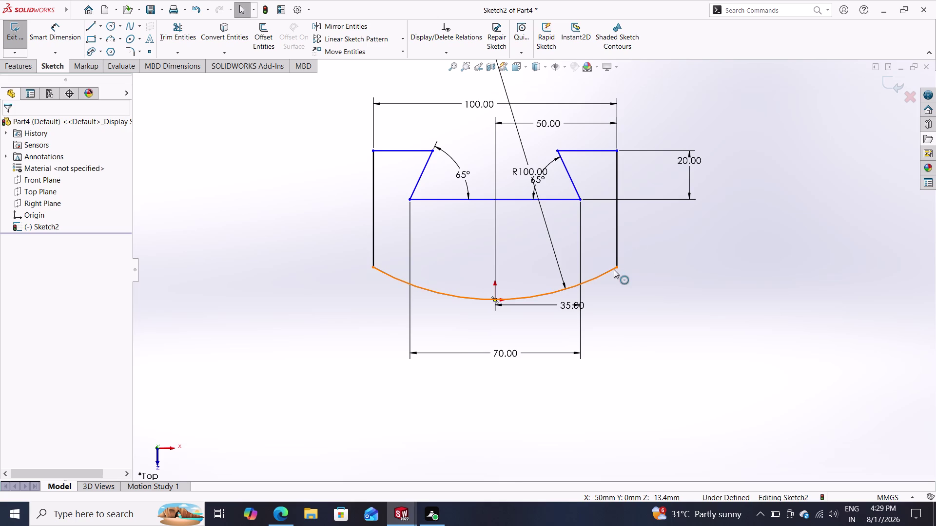
drag(617, 267, 620, 215)
key(Escape)
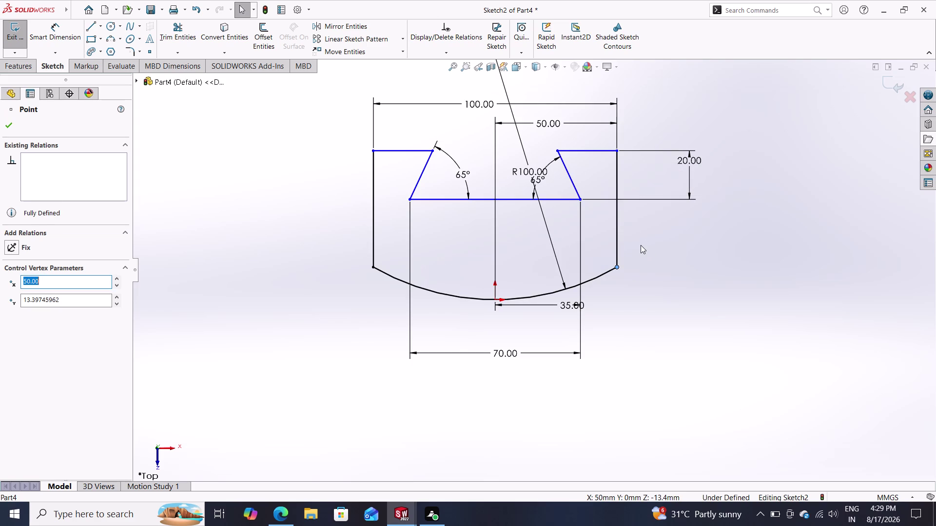
key(Escape)
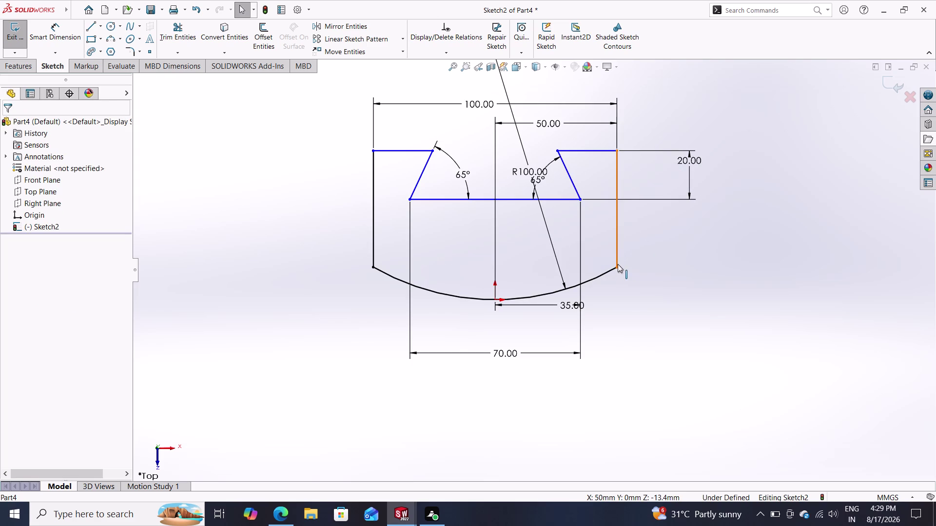
drag(618, 268, 613, 187)
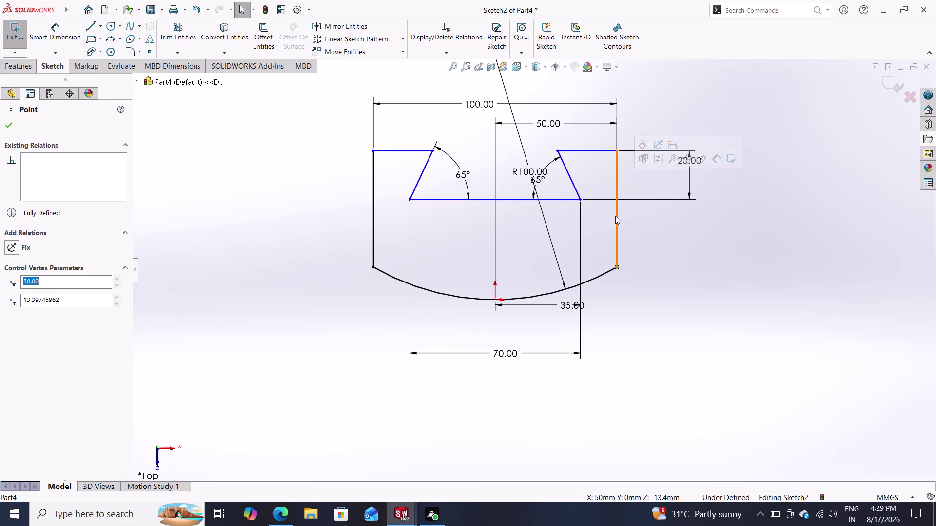
key(Escape)
key(Escape)
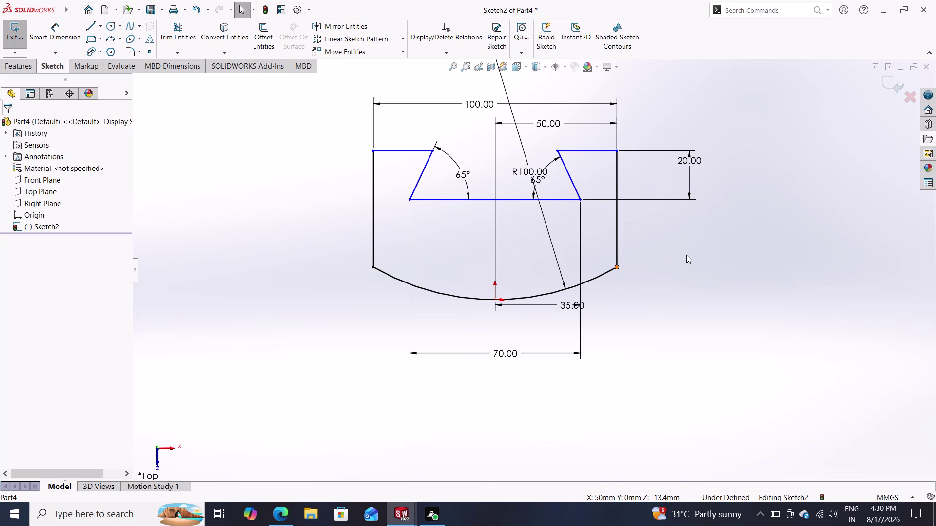
Delete the right and left vertical side lines.
click(616, 226)
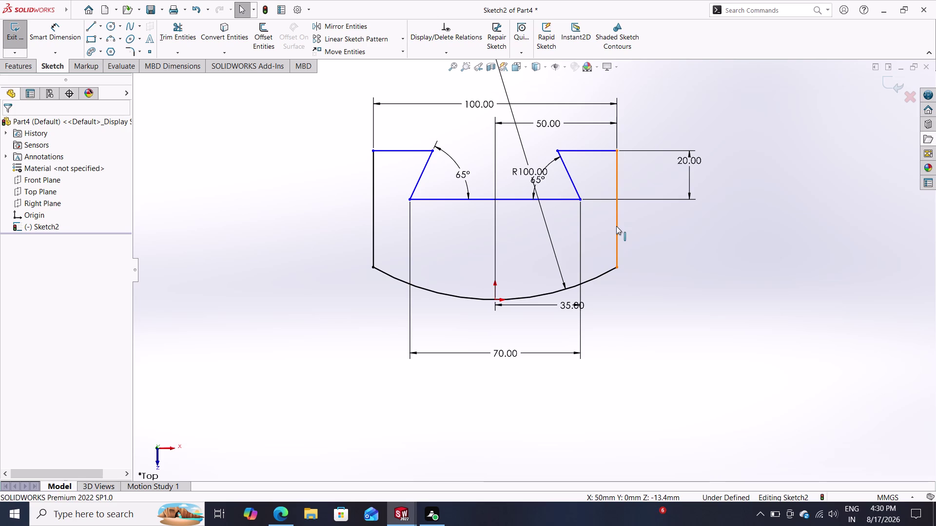
key(Delete)
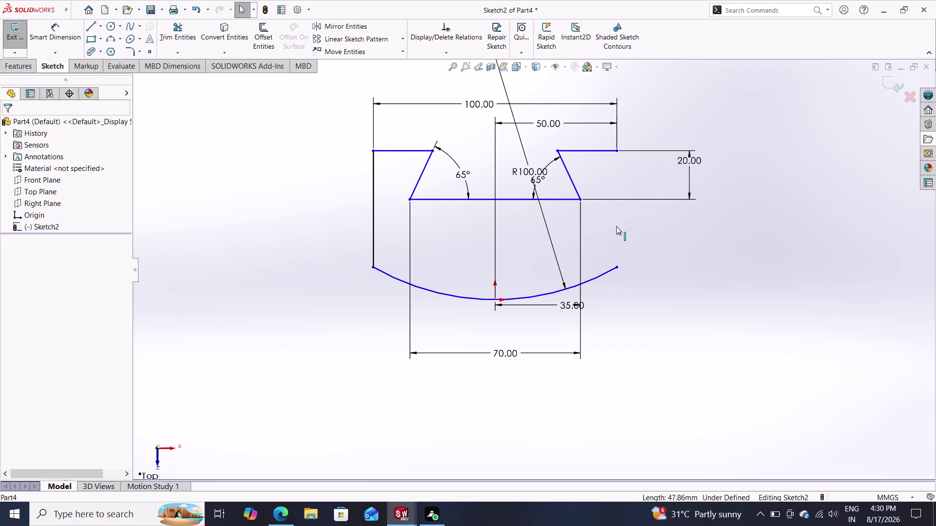
click(373, 202)
key(Delete)
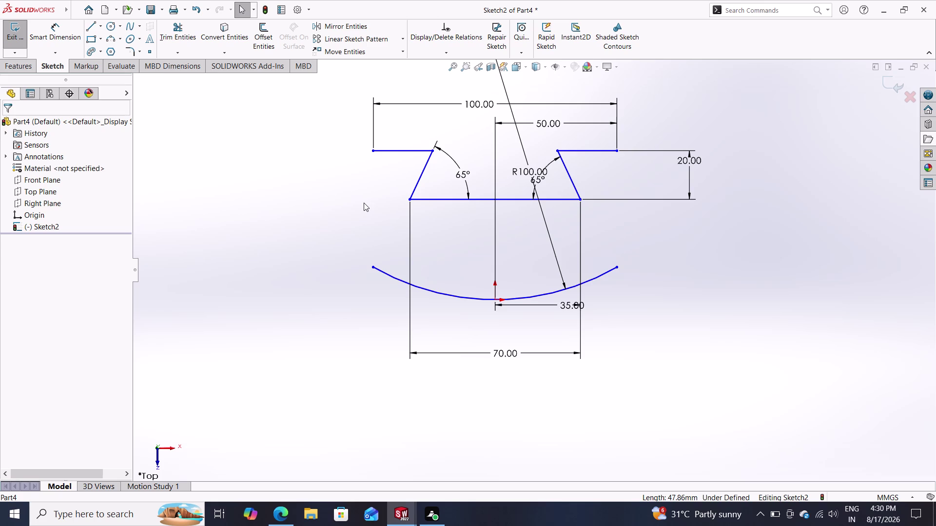
double_click(93, 28)
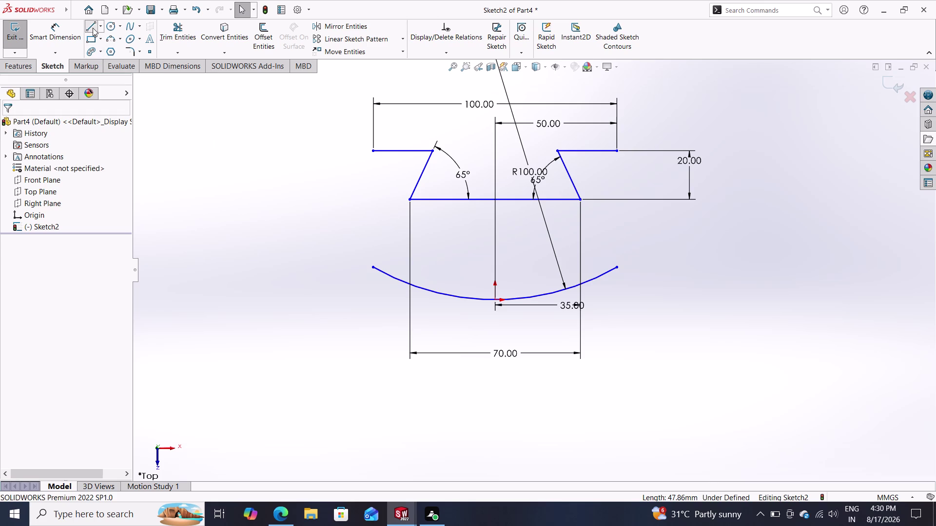
Draw a vertical line up from the bottom arc's left endpoint.
click(373, 268)
click(371, 210)
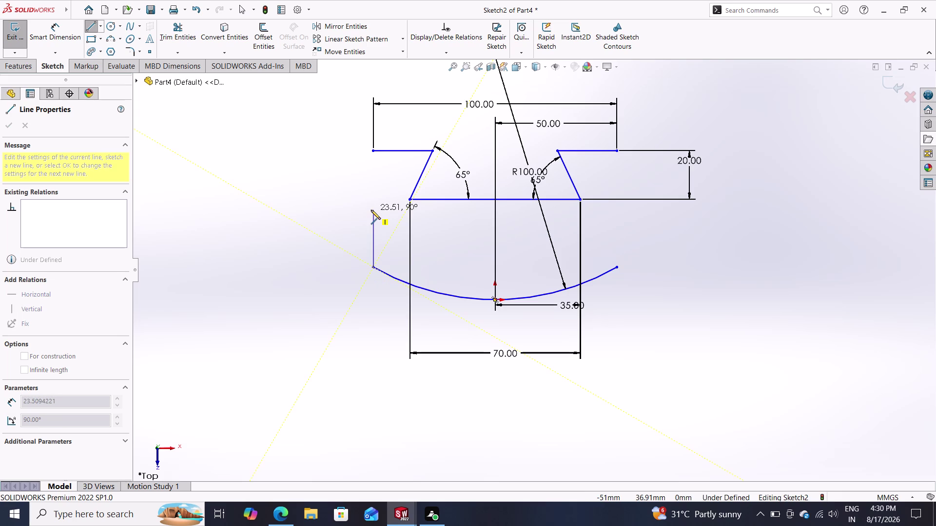
key(Escape)
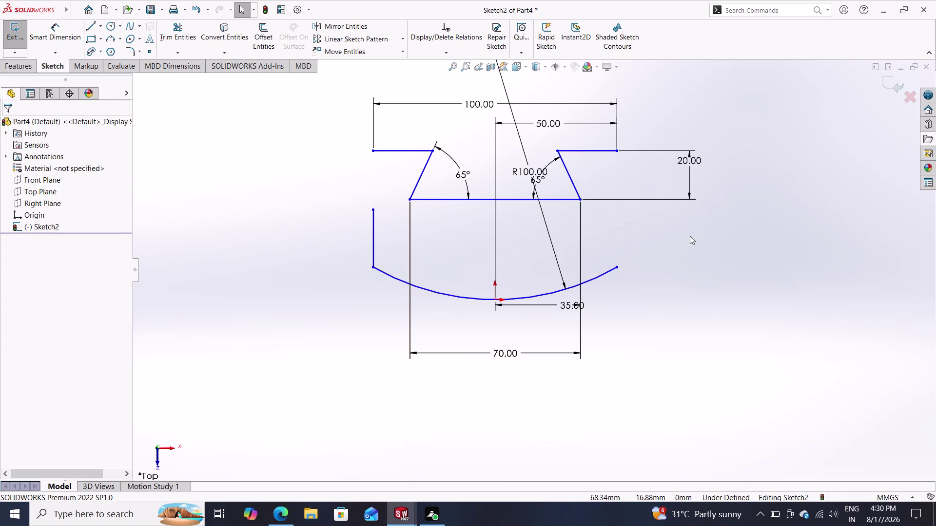
click(687, 177)
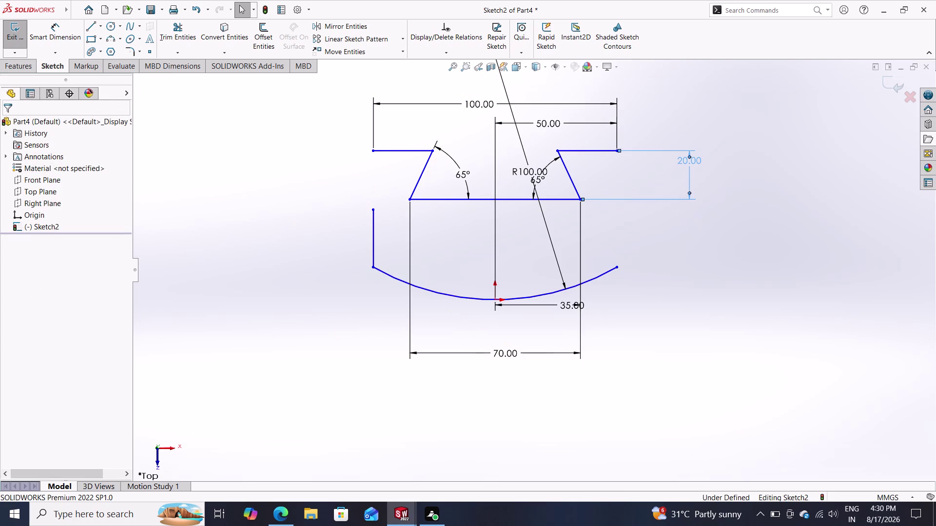
key(Delete)
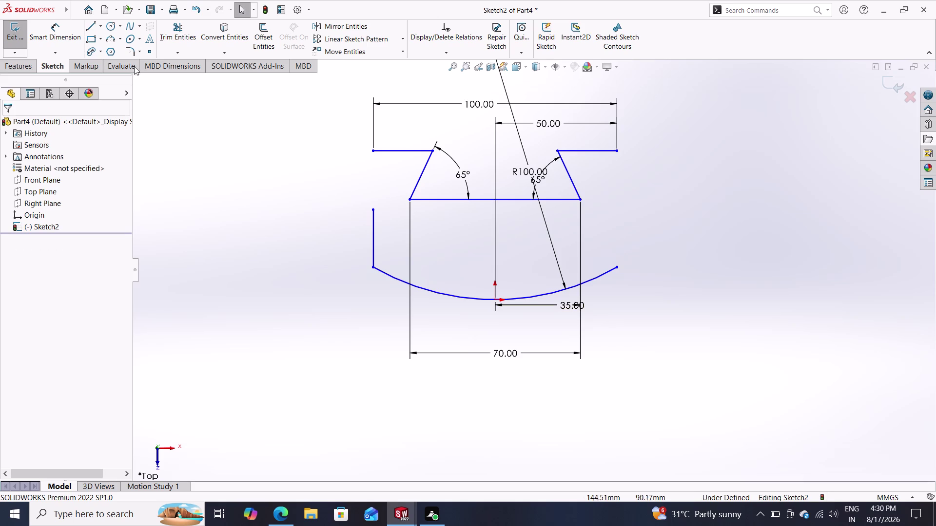
Dimension the new vertical line's length to 20 mm.
click(58, 24)
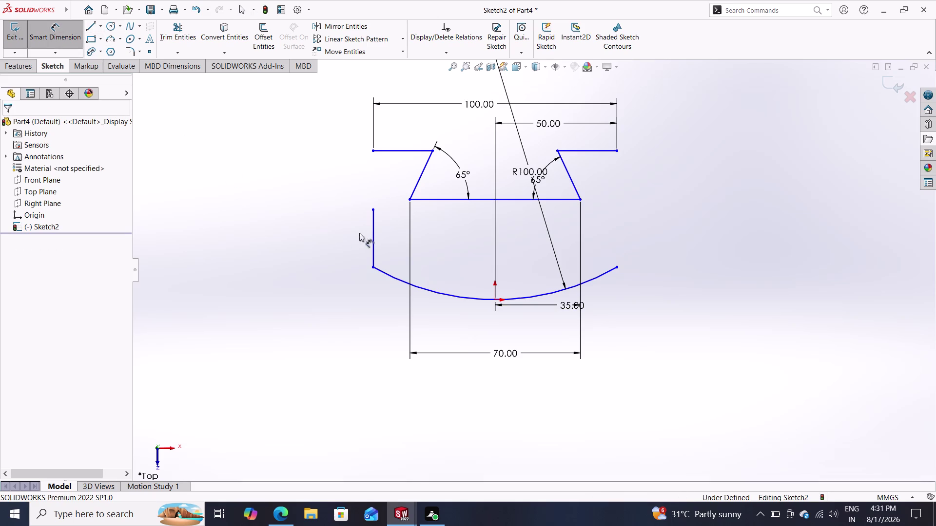
click(372, 232)
click(299, 235)
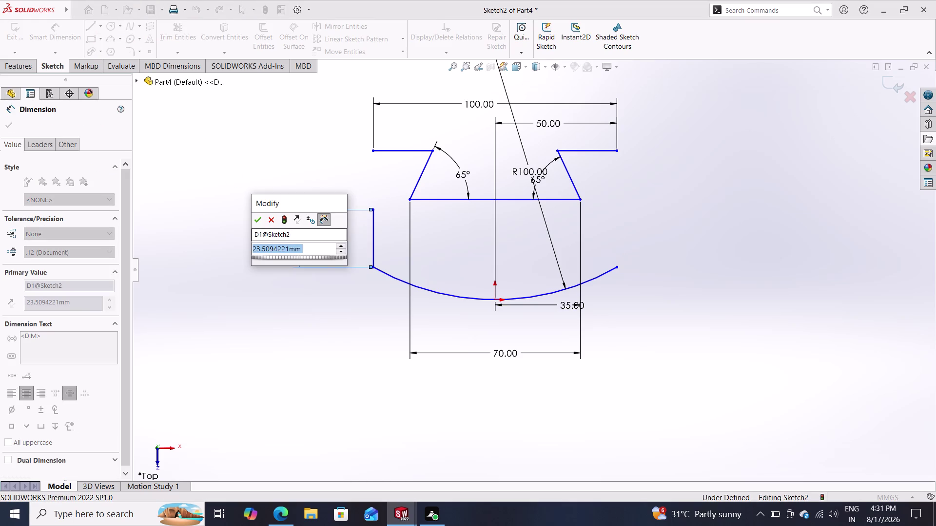
text(20)
key(Return)
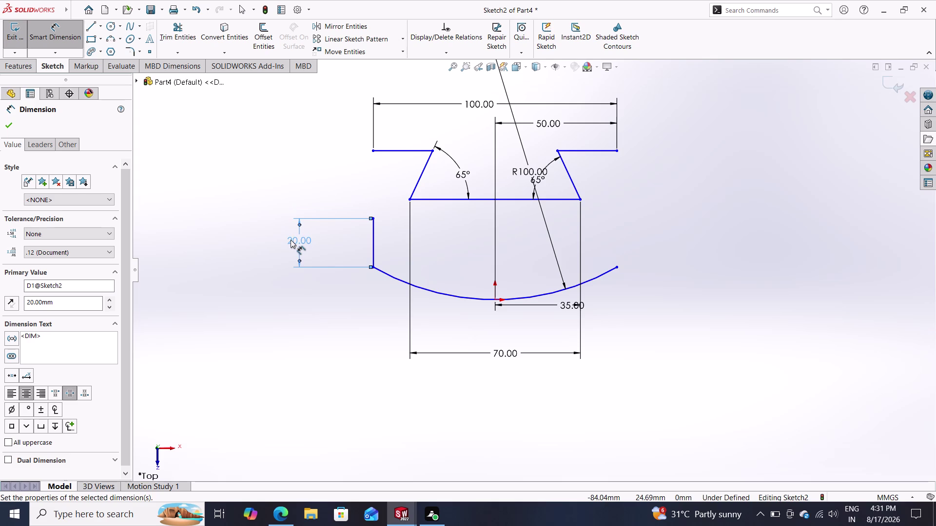
key(Escape)
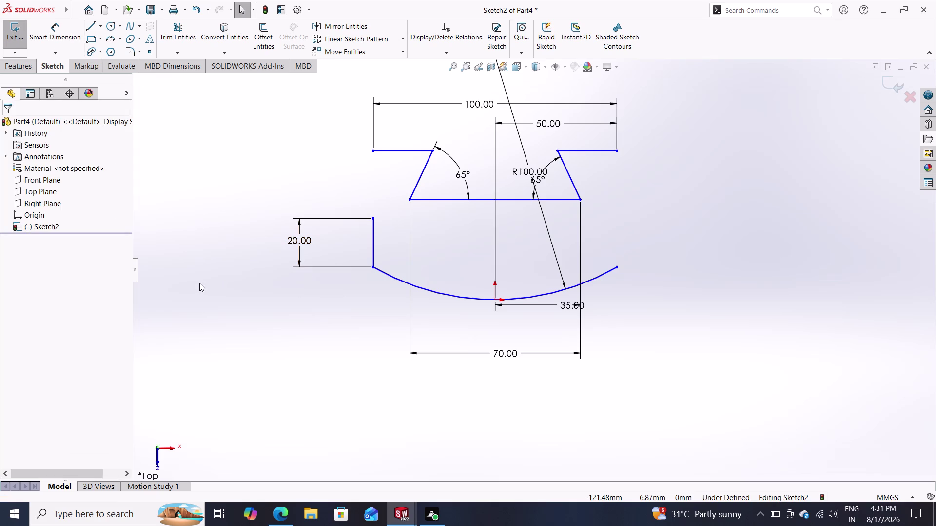
click(372, 153)
click(374, 218)
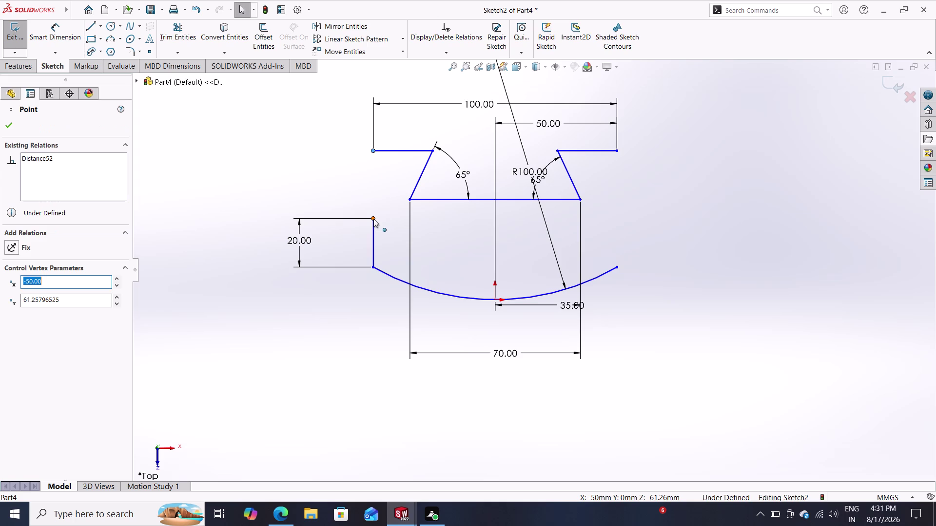
click(39, 326)
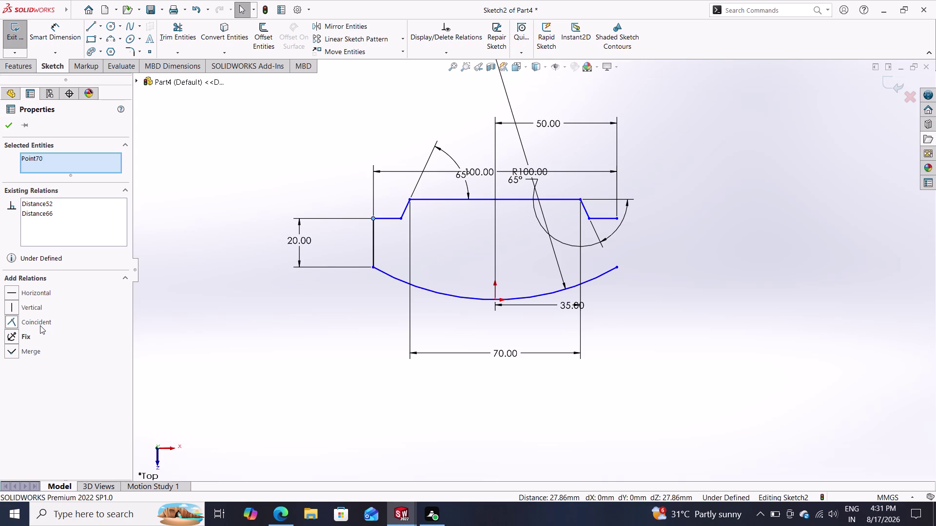
key(ctrl+z)
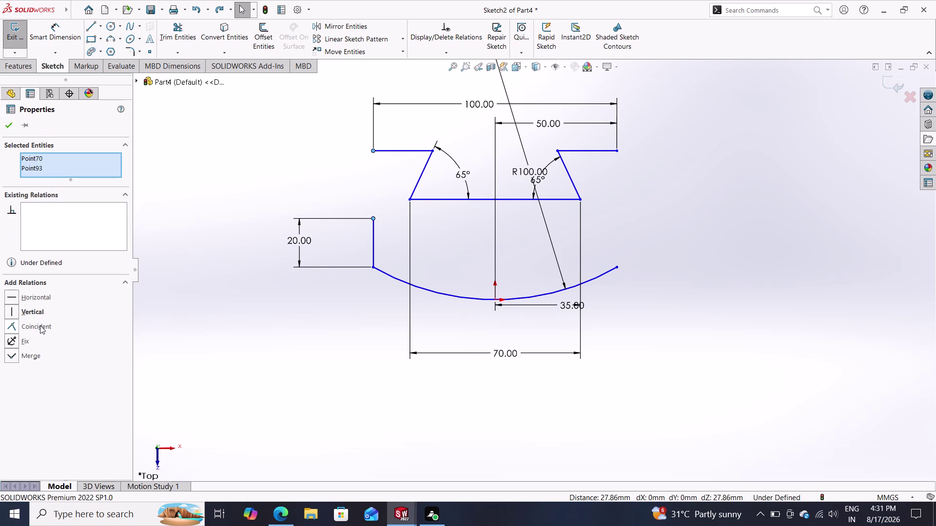
key(Escape)
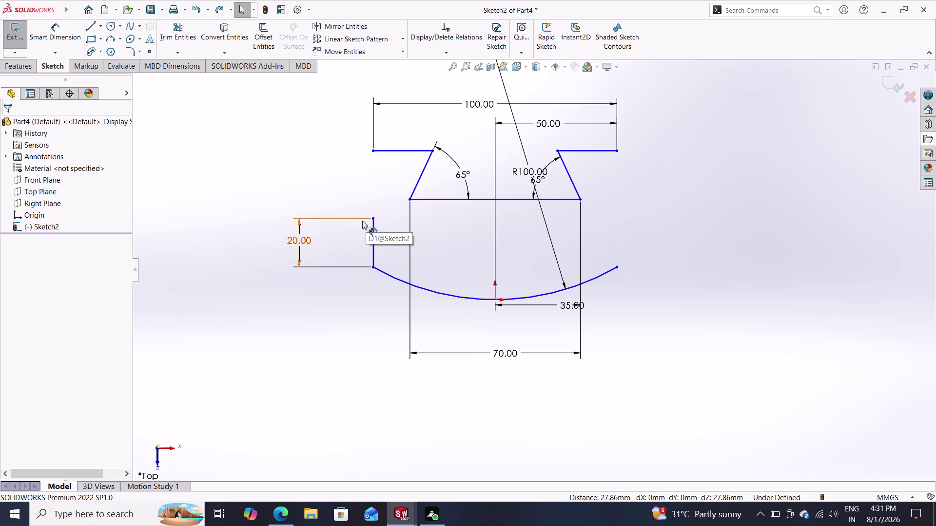
click(416, 284)
click(411, 287)
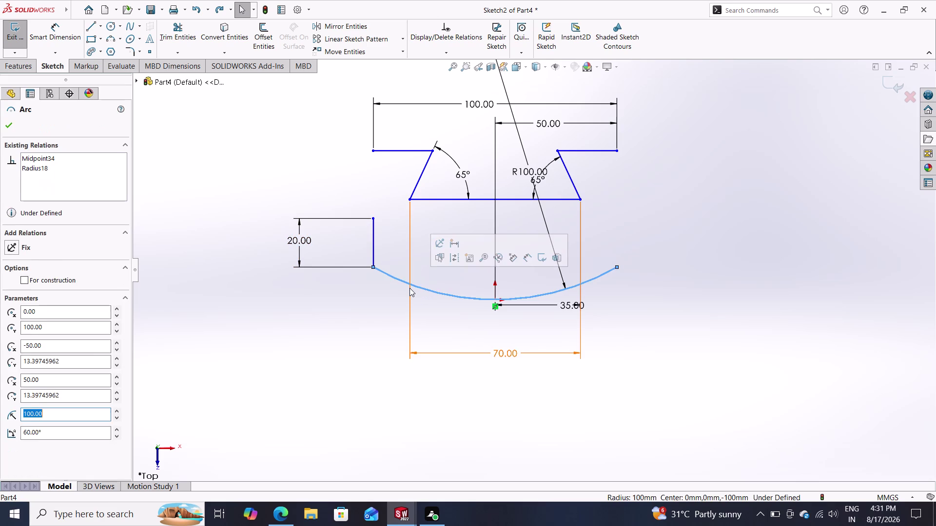
Delete the bottom arc together with its dimensions.
key(Delete)
click(396, 257)
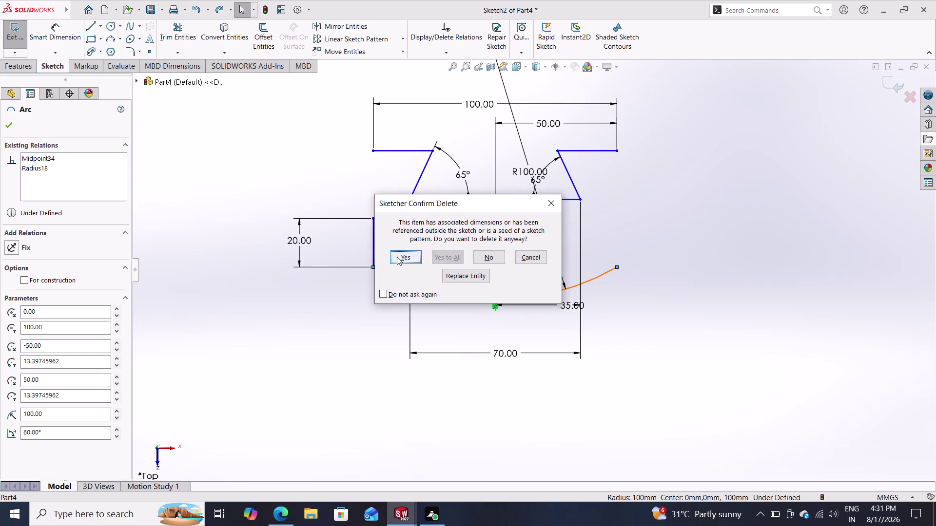
click(373, 245)
key(Delete)
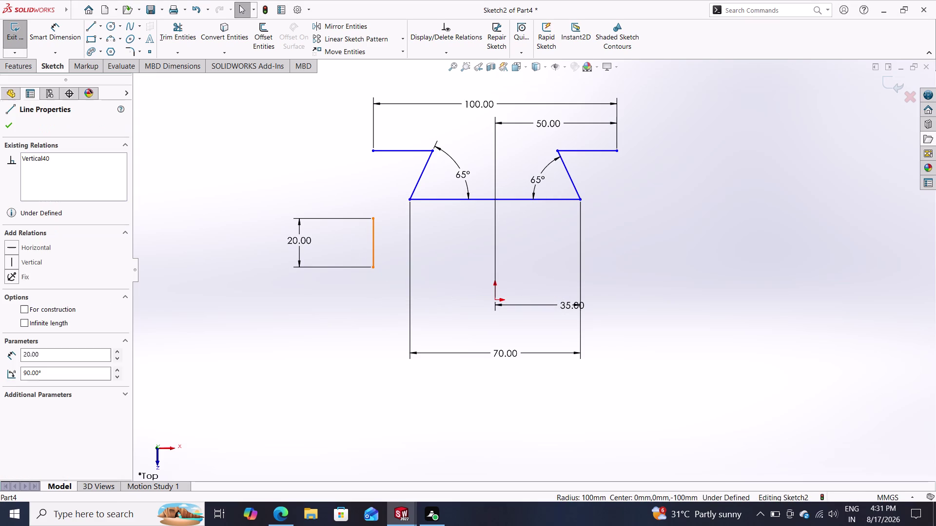
click(402, 260)
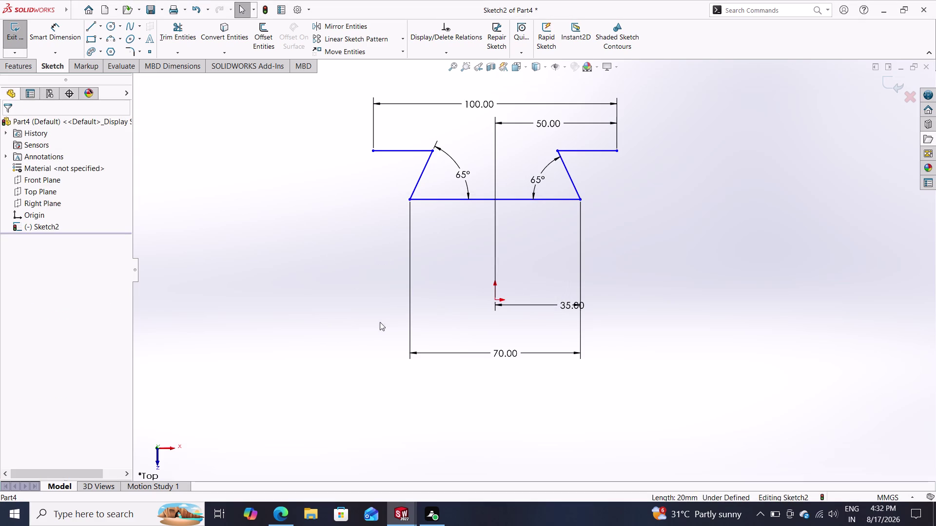
Draw a large circle centred on the slot floor's midpoint.
click(111, 26)
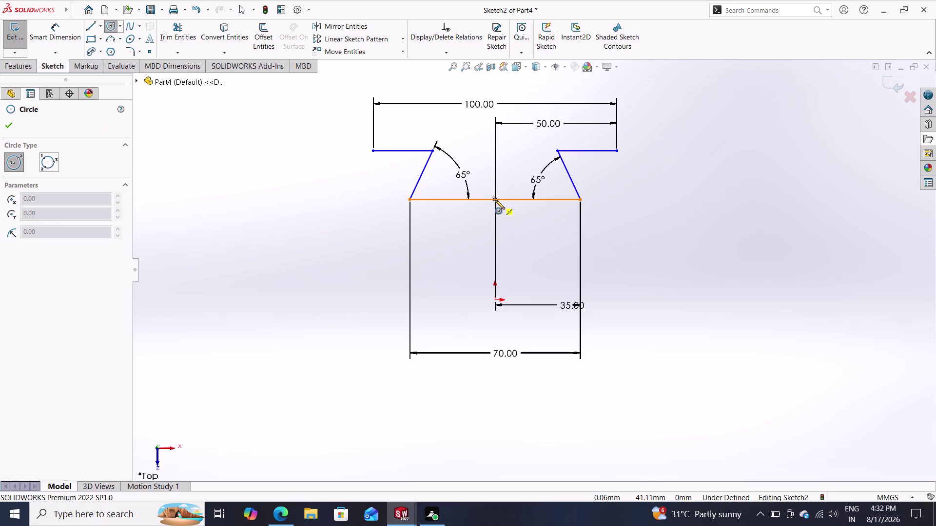
click(495, 199)
double_click(669, 260)
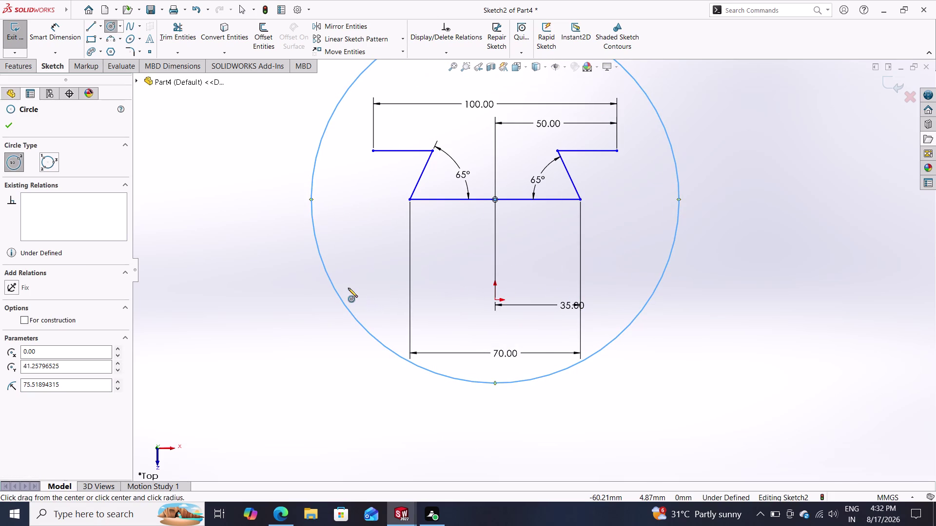
Dimension the circle's diameter as 200, then undo it back to 151.04.
click(64, 34)
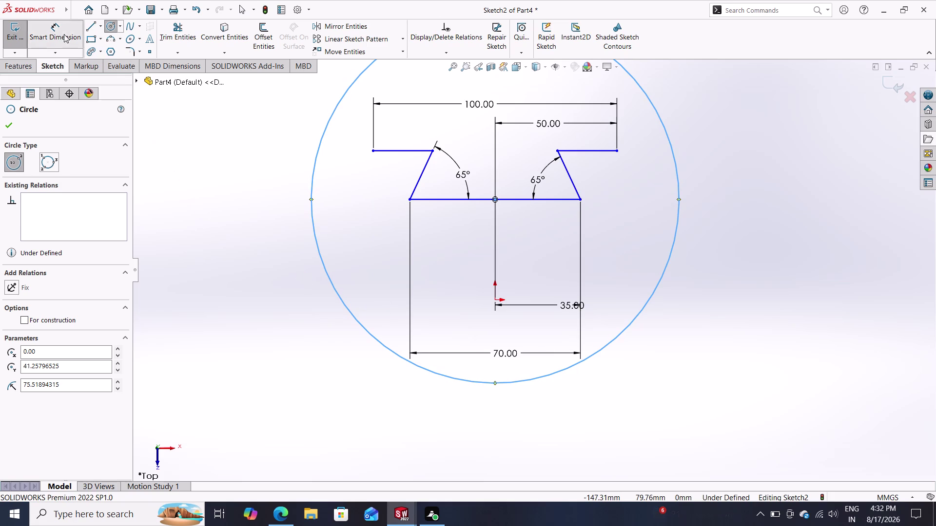
click(357, 321)
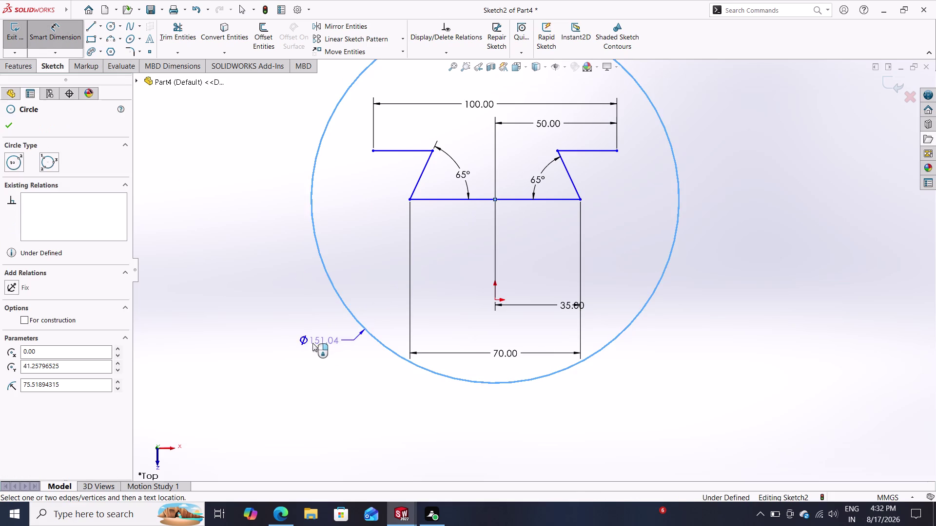
click(310, 344)
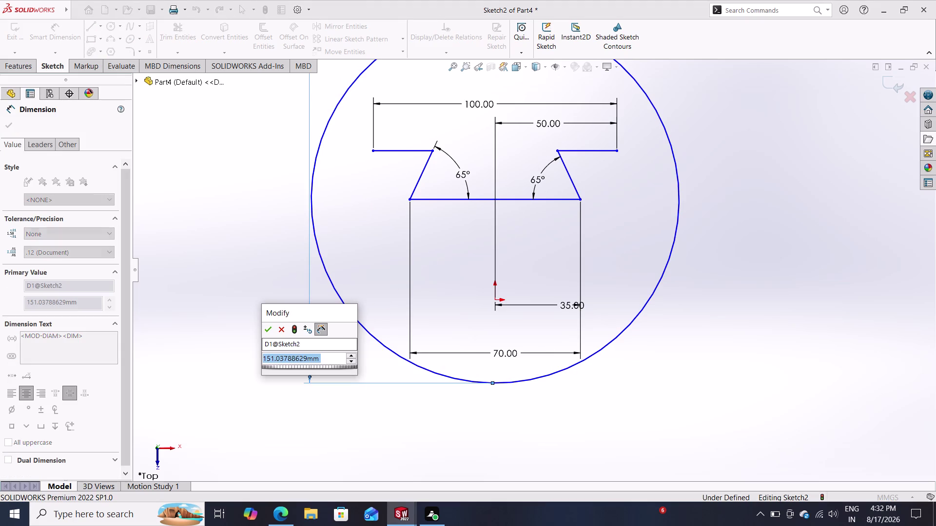
text(200)
key(Return)
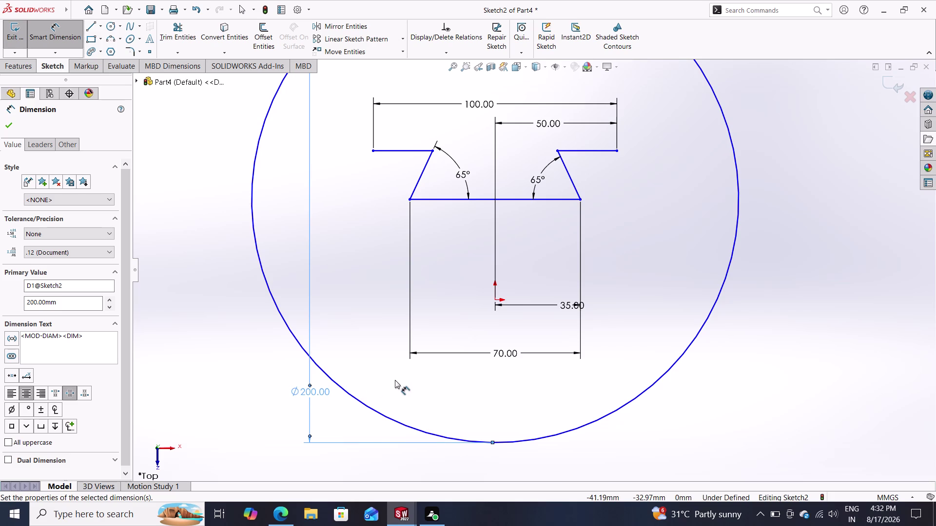
key(ctrl+z)
key(ctrl+z)
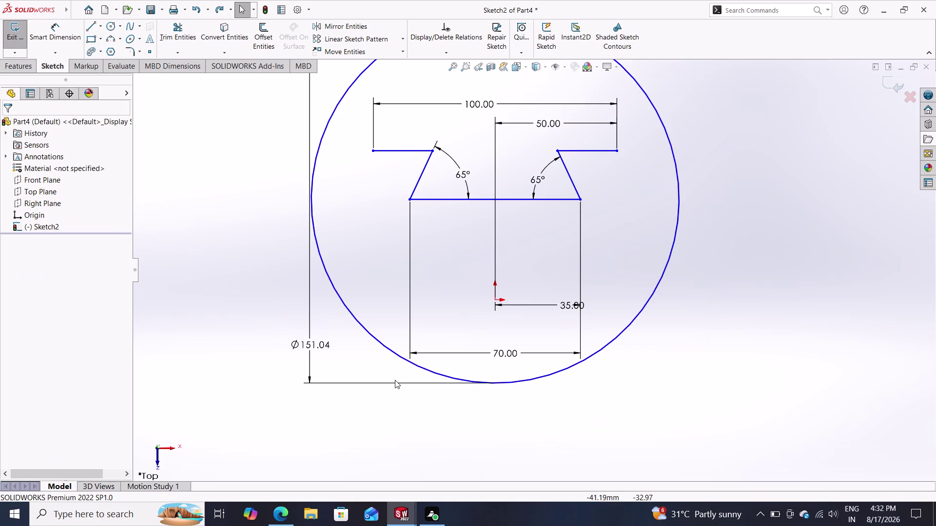
Undo the circle, then in Sketch2 restore the left line, R100 arc and 20 mm depth dimension.
key(ctrl+z)
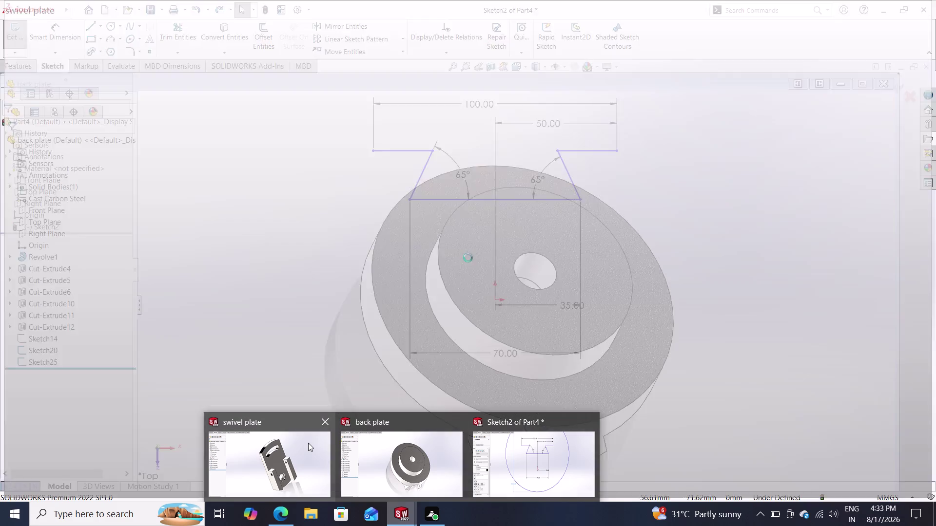
click(531, 461)
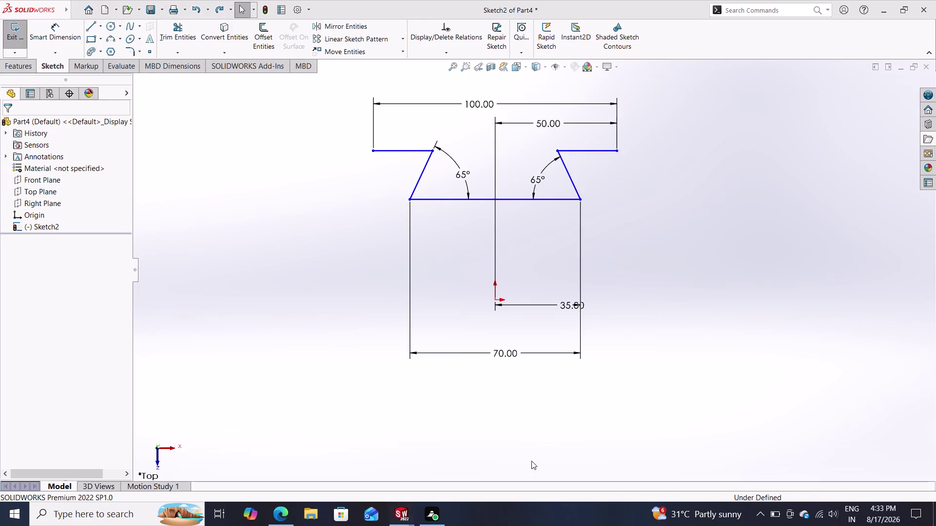
key(ctrl+z)
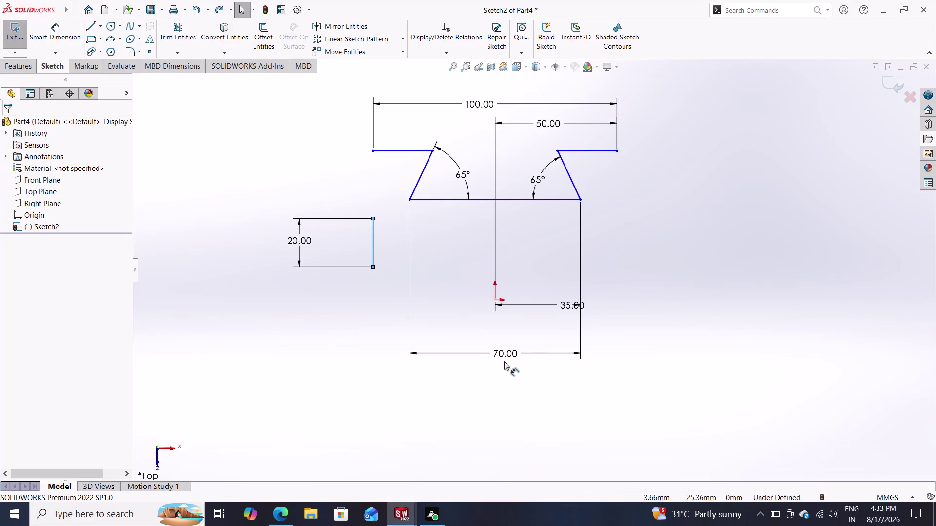
key(ctrl+z)
key(ctrl+z)
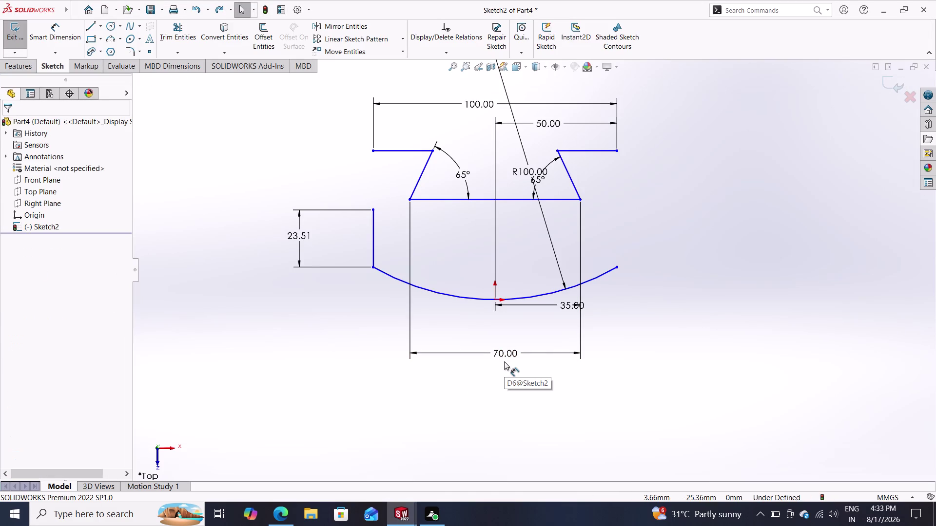
key(ctrl+z)
key(ctrl+z)
key(ctrl+z)
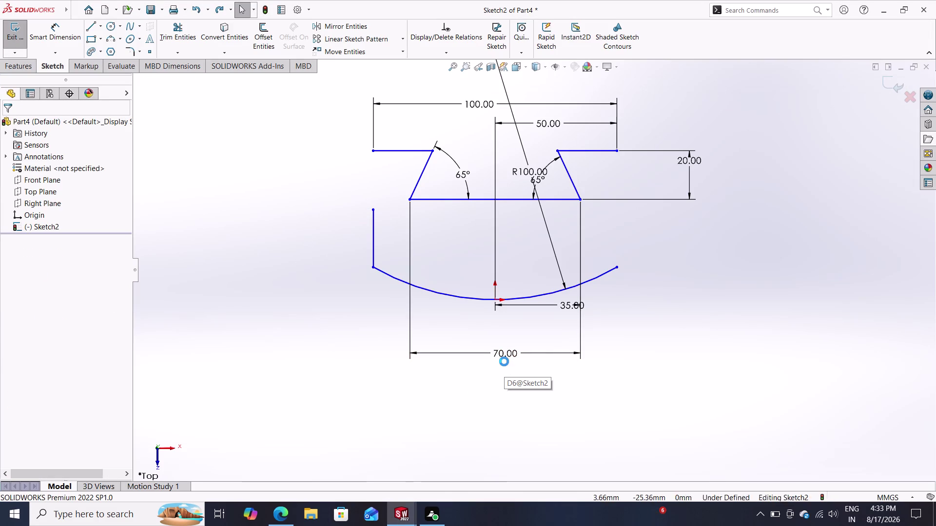
key(ctrl+z)
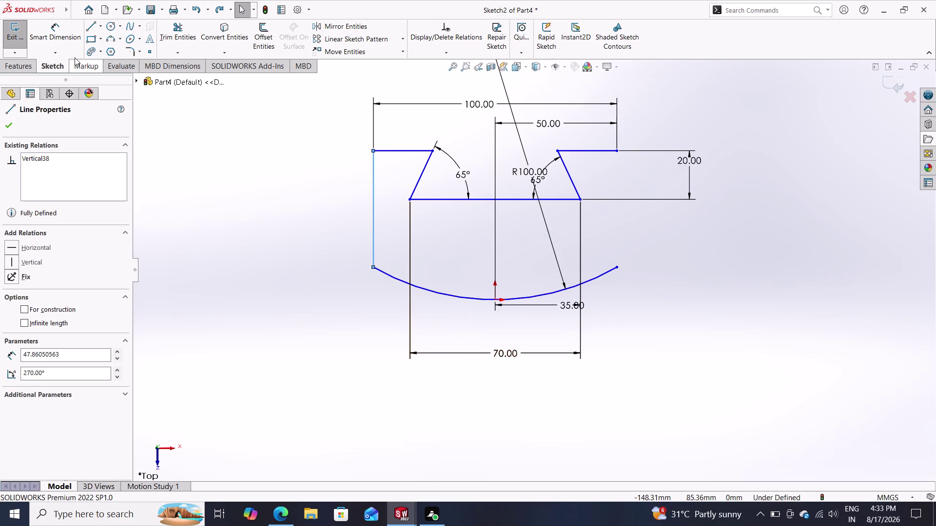
Dimension the left vertical wall to 40 mm high.
click(51, 35)
click(372, 267)
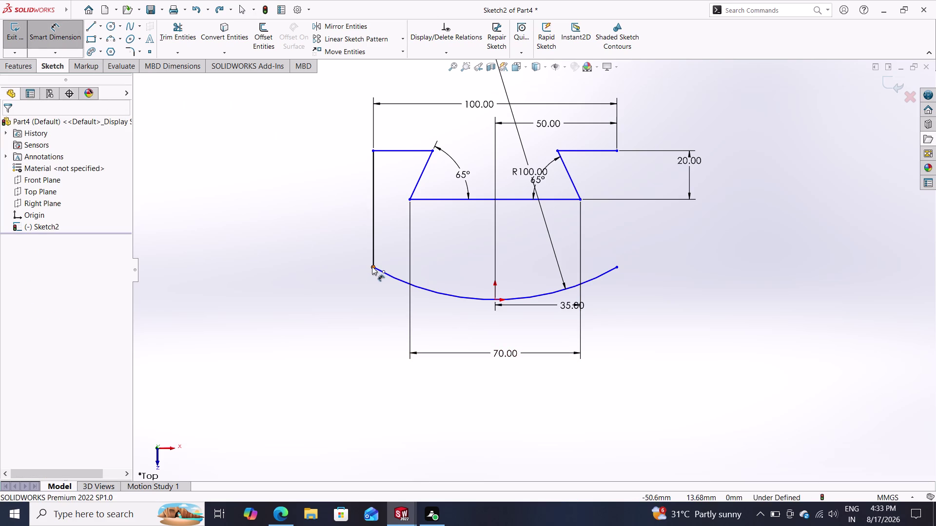
click(372, 150)
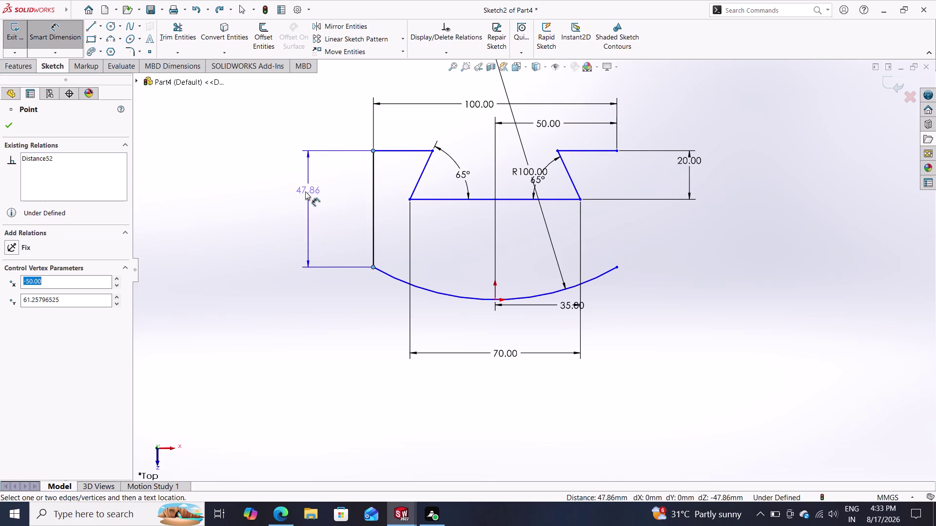
click(301, 208)
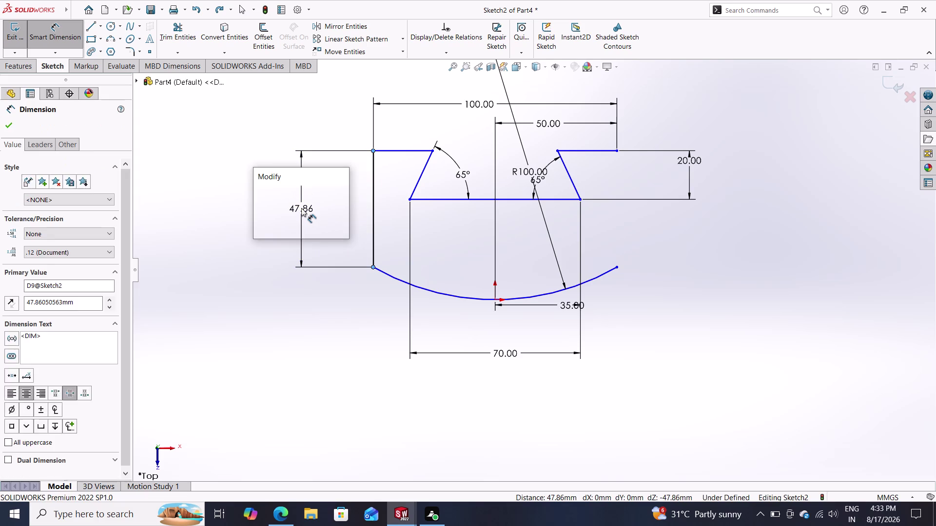
text(40)
key(Return)
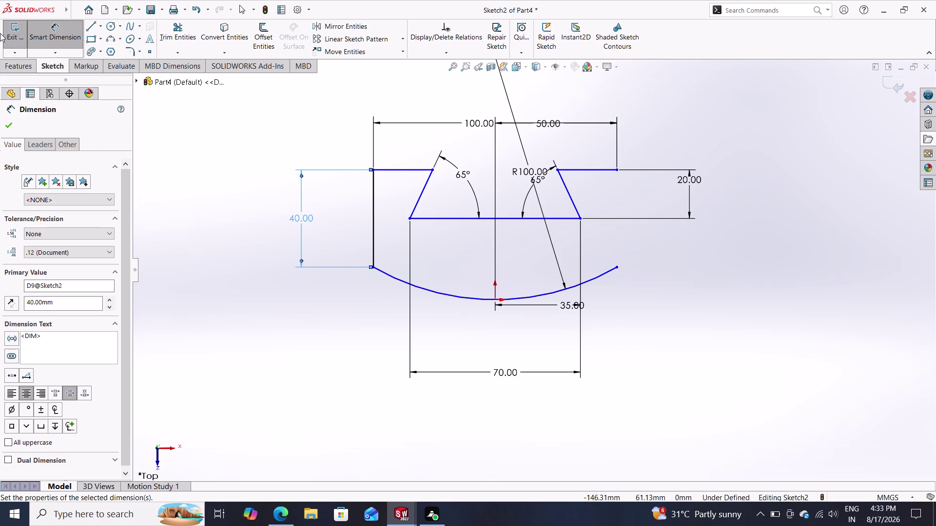
click(3, 124)
click(90, 26)
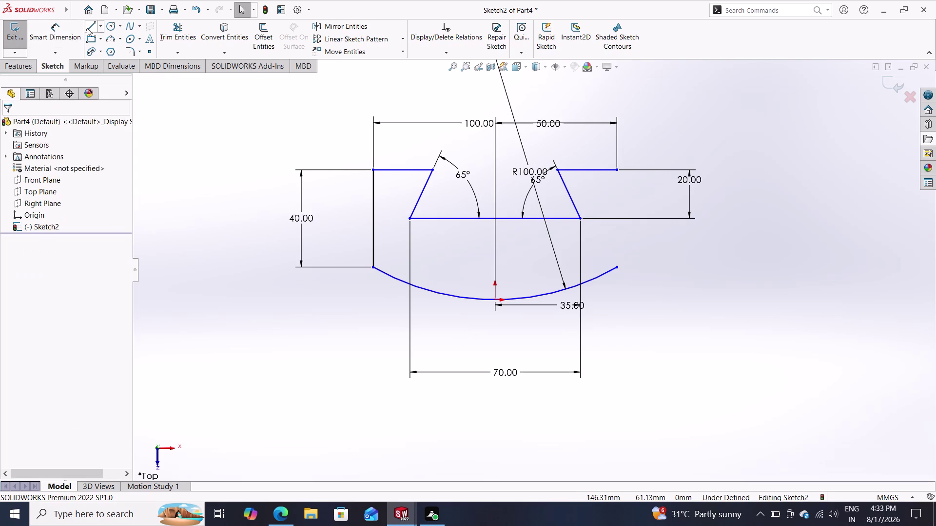
Draw the right vertical wall from the arc end up to the top edge.
click(619, 266)
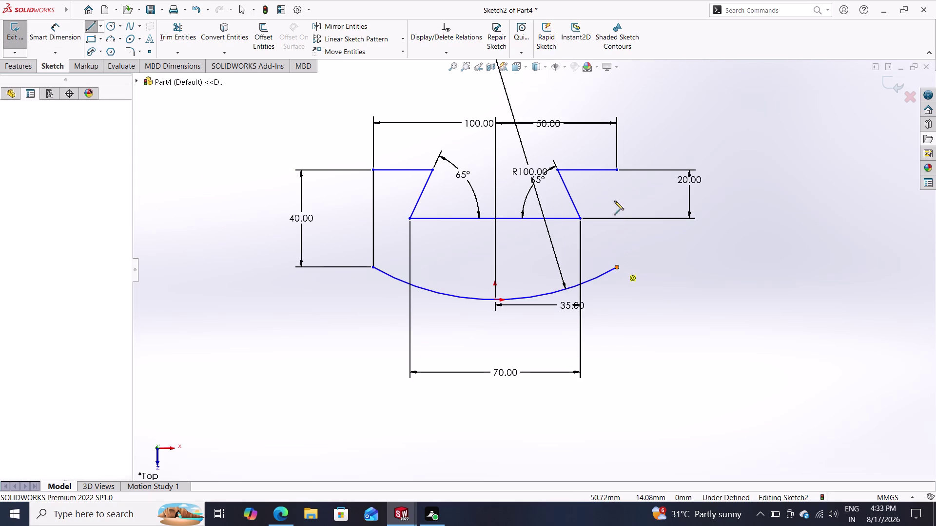
click(617, 169)
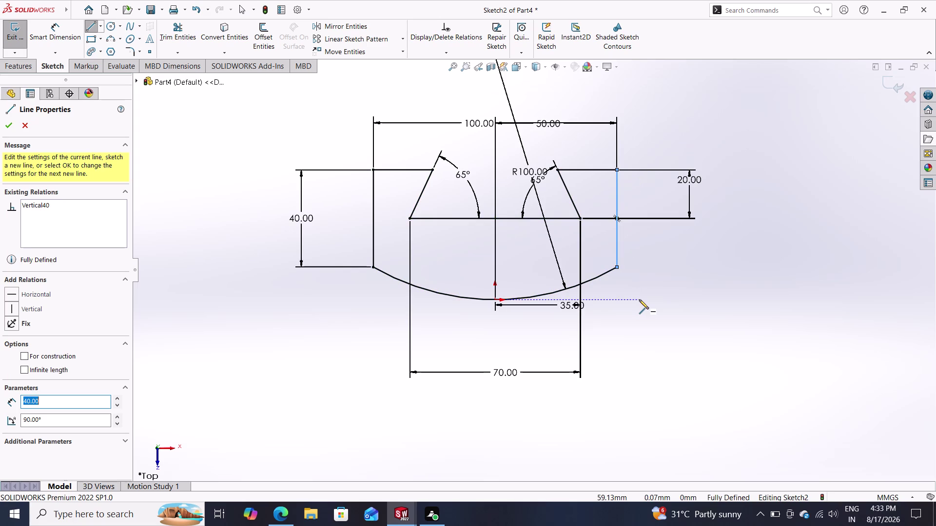
key(Escape)
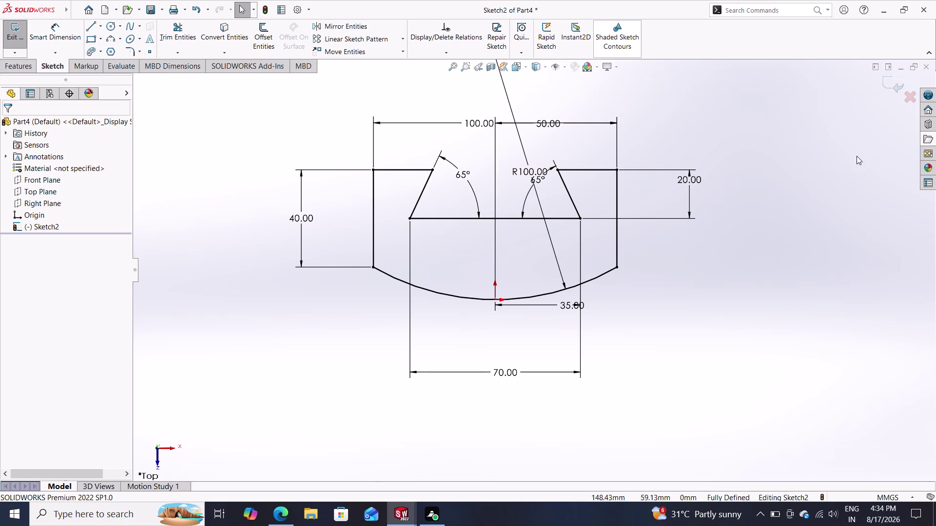
click(14, 67)
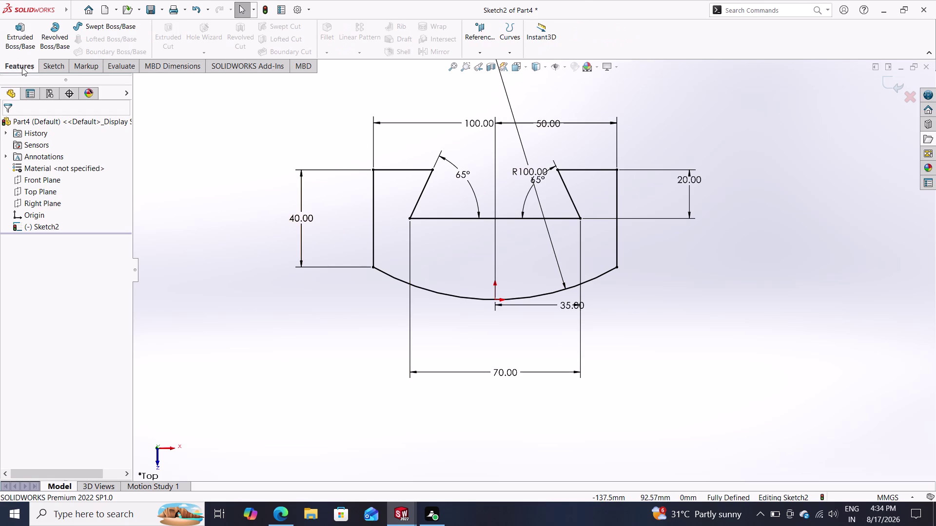
Extrude the sketch with Extruded Boss/Base to a 240 mm blind depth, then zoom to view the block.
click(22, 39)
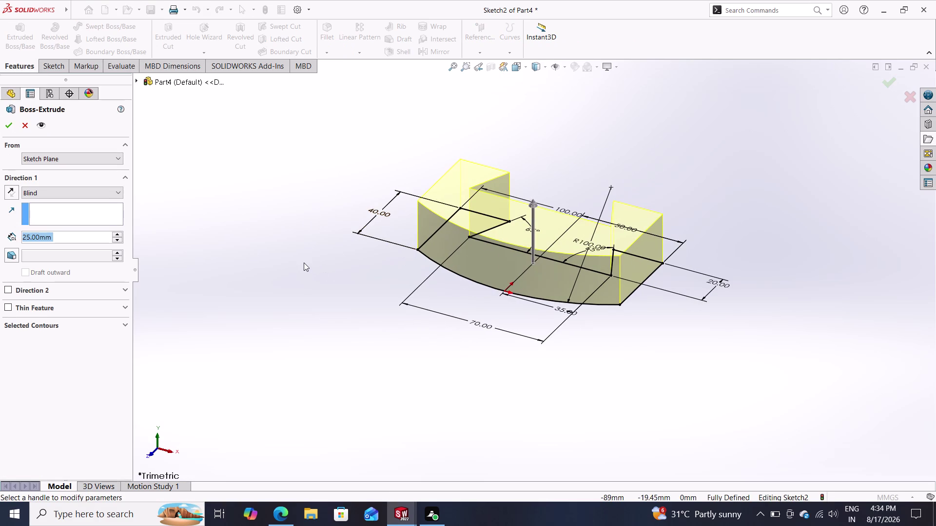
text(24)
key(0)
key(Return)
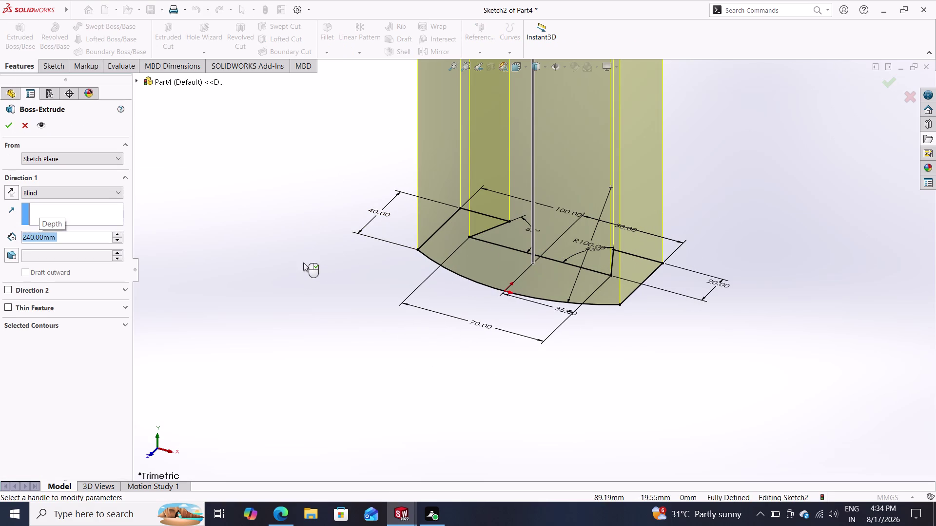
click(5, 128)
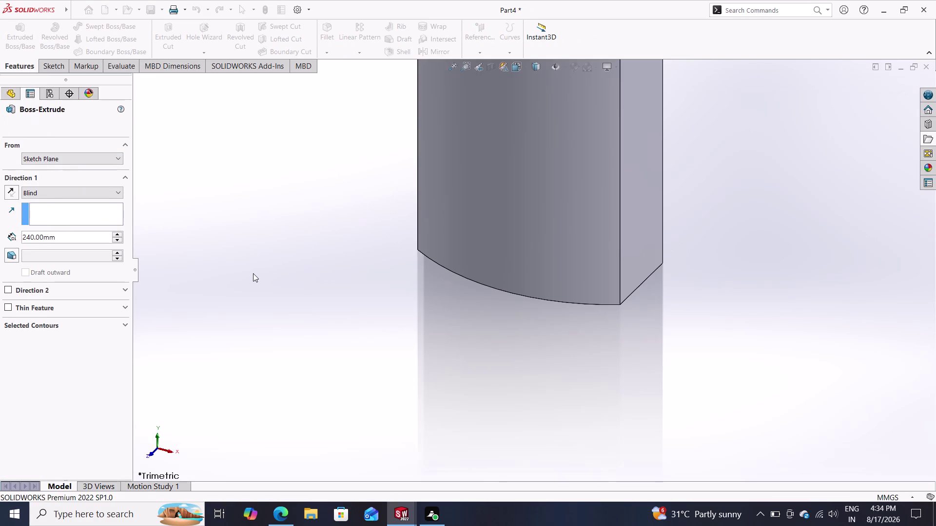
scroll(down, 3)
scroll(down, 3)
scroll(up, 3)
scroll(down, 3)
scroll(up, 3)
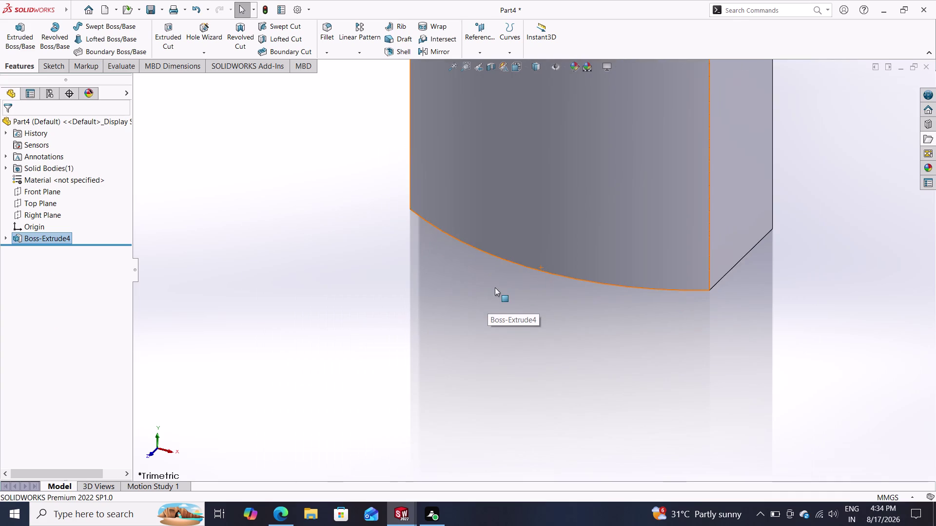
scroll(down, 3)
scroll(down, 3)
scroll(down, 3)
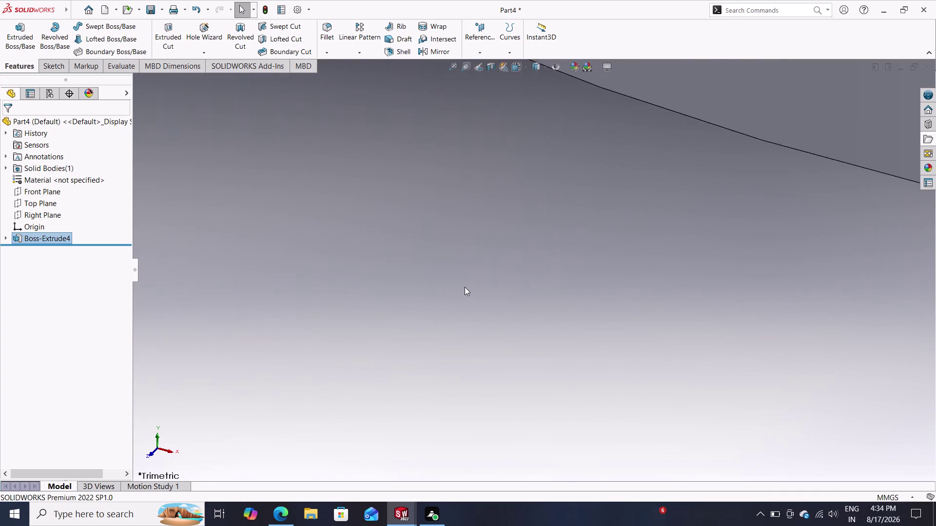
scroll(up, 3)
scroll(up, 3)
scroll(down, 3)
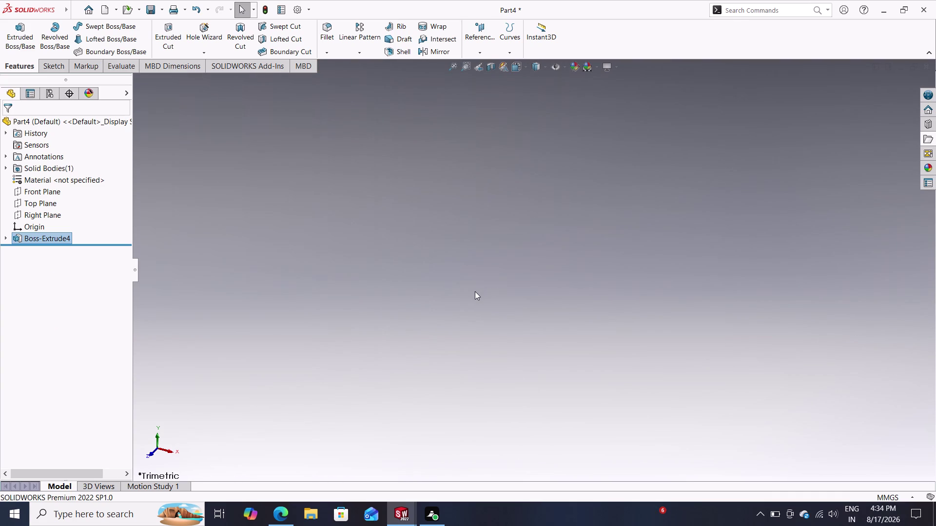
scroll(up, 3)
scroll(up, 3)
scroll(down, 3)
scroll(up, 3)
scroll(up, 3)
scroll(up, 3)
scroll(down, 3)
scroll(up, 3)
scroll(down, 3)
scroll(up, 3)
scroll(down, 3)
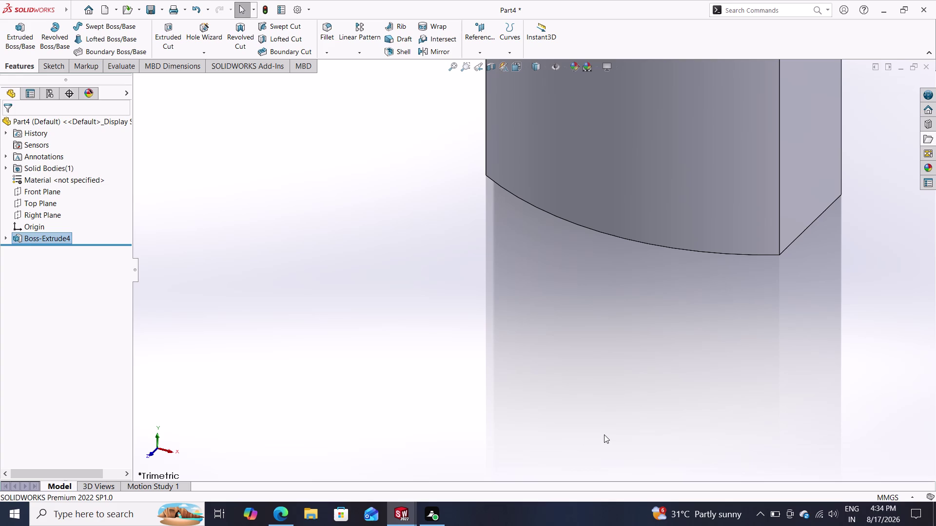
scroll(up, 3)
scroll(down, 3)
scroll(up, 3)
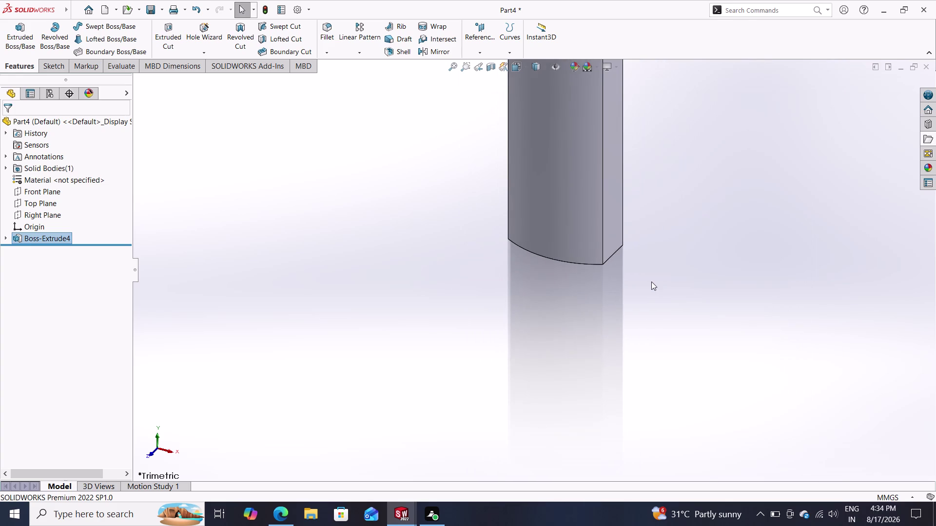
scroll(up, 3)
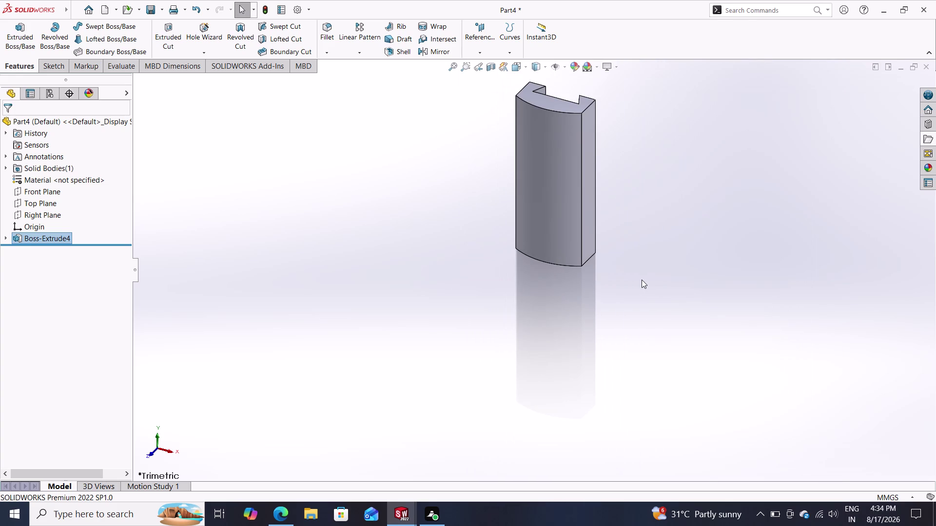